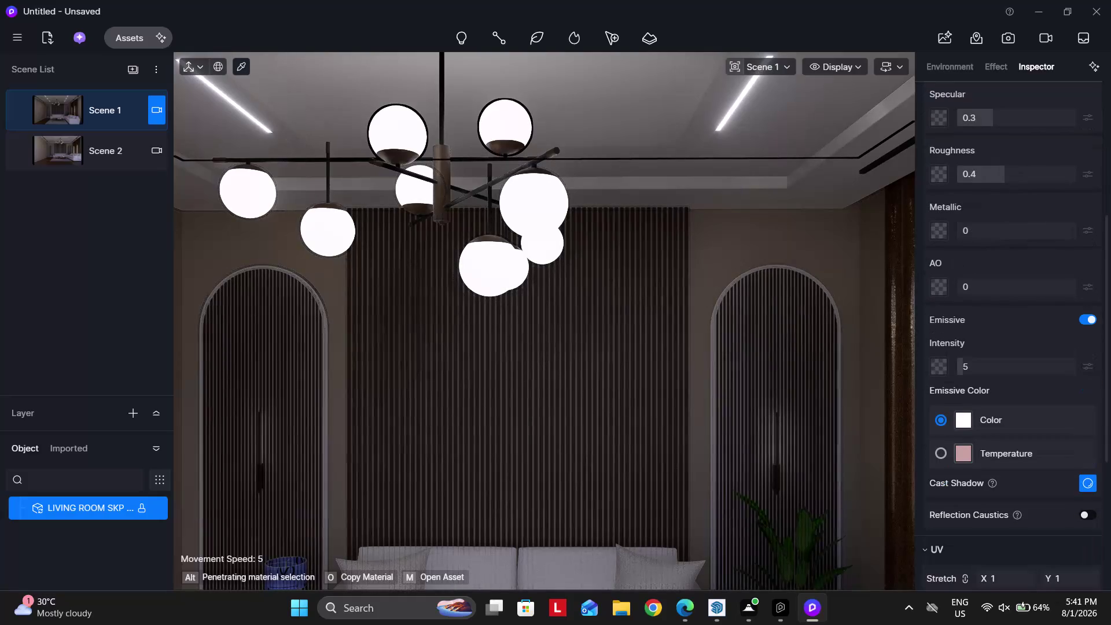
Set the emissive glow intensity to 6 and clear the material selection.
click(975, 365)
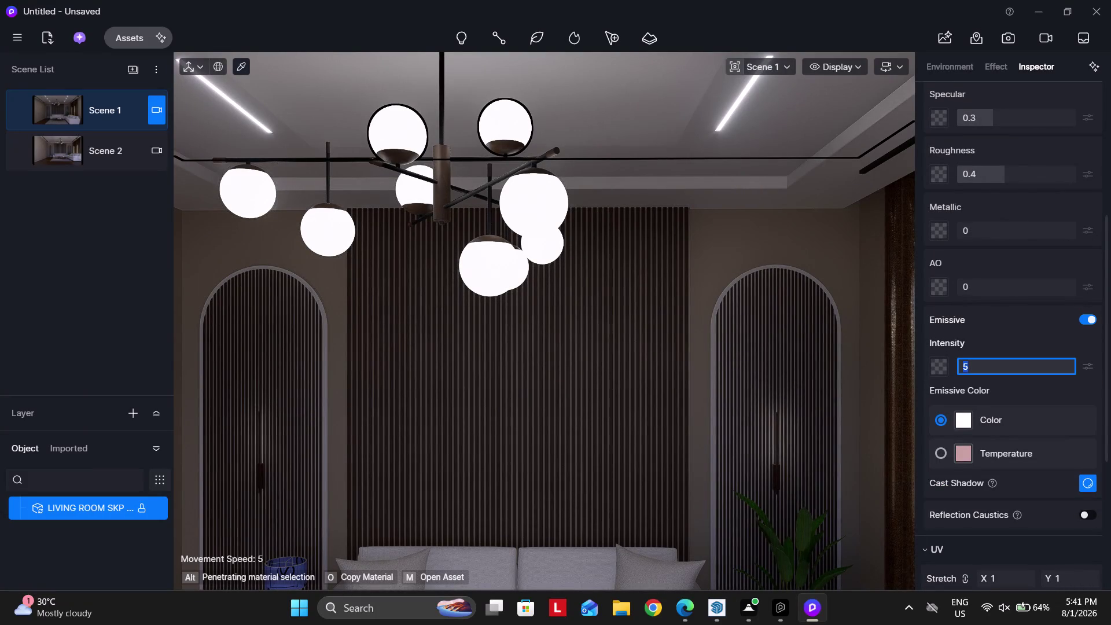
key(6)
key(Return)
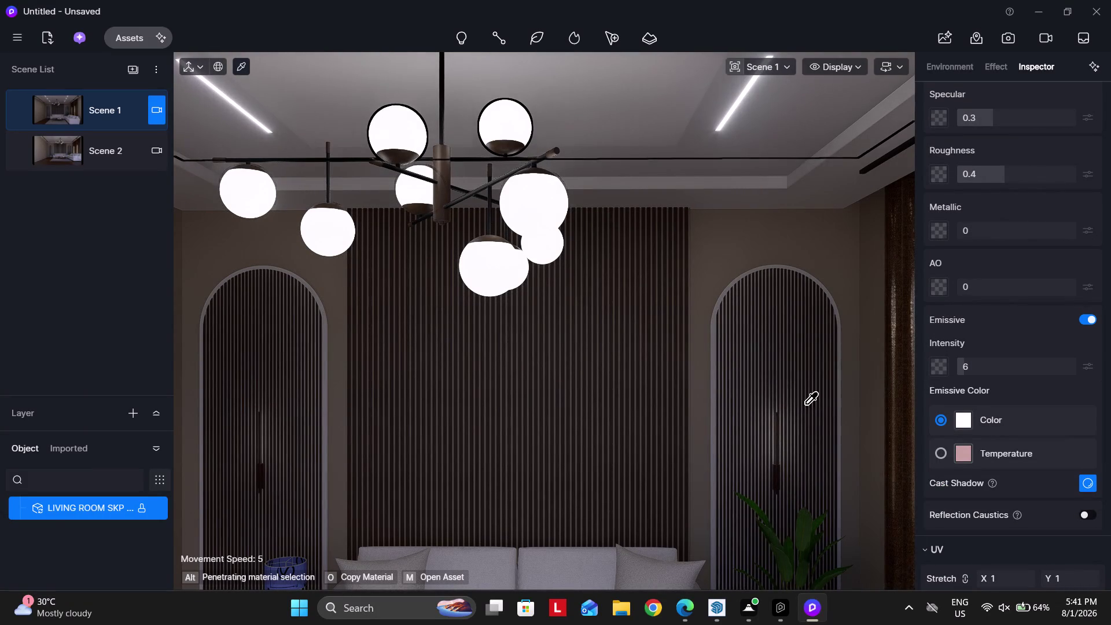
key(Escape)
scroll(down, 3)
key(Escape)
key(Escape)
key(Escape)
key(Escape)
click(96, 109)
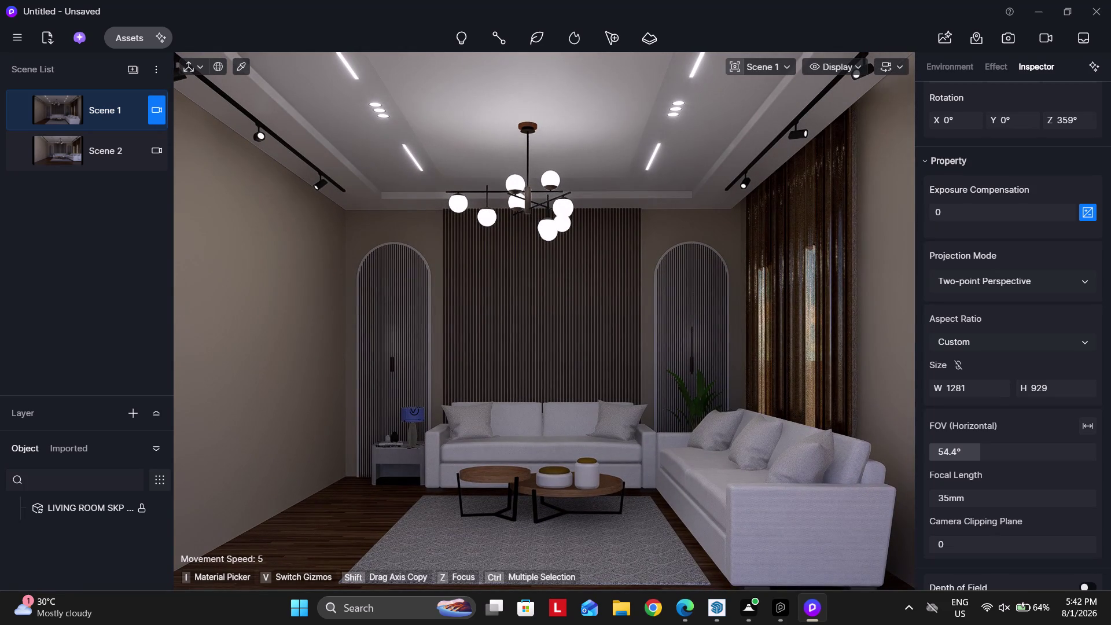
Fly the camera along the slat panel and turn toward the plain wall.
scroll(up, 3)
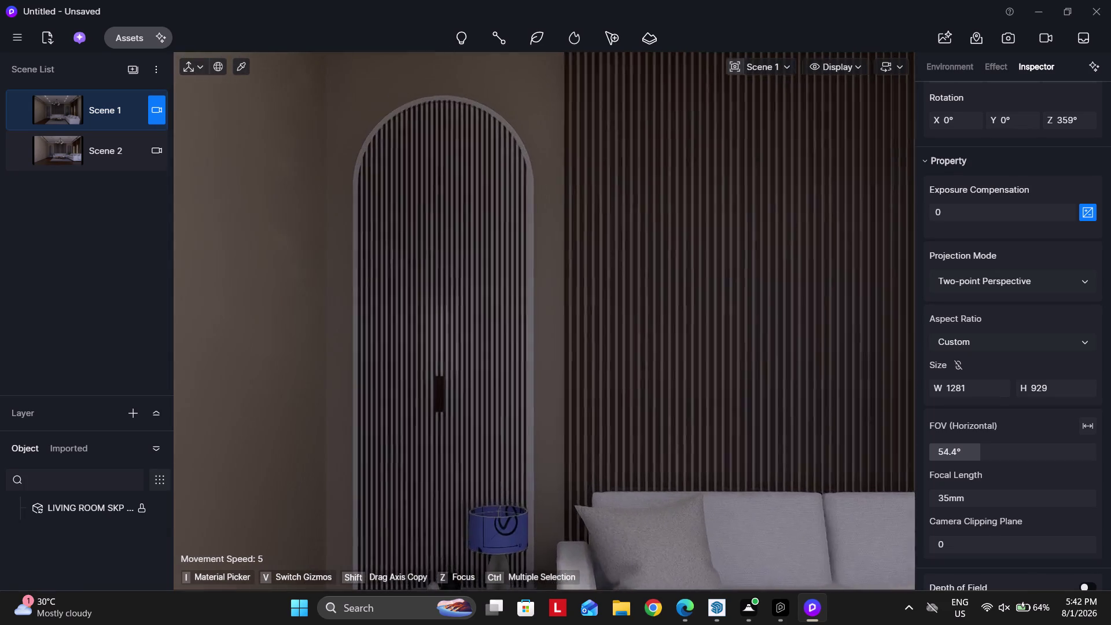
scroll(up, 3)
right_drag(538, 370, 516, 365)
scroll(up, 3)
key(e)
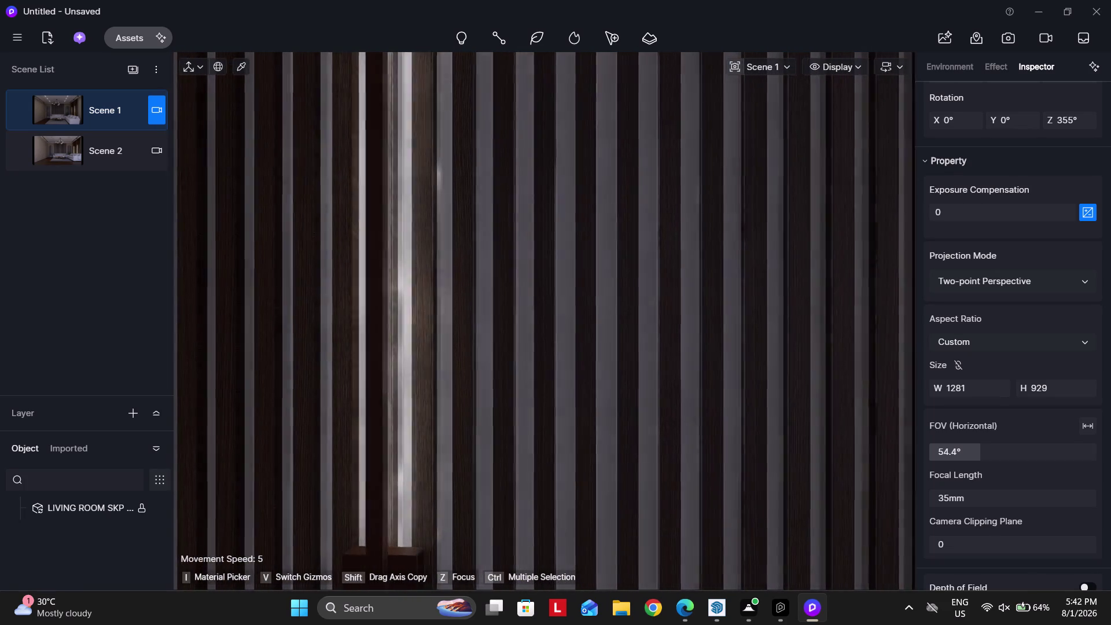
right_click(531, 367)
key(q)
scroll(down, 3)
right_click(530, 371)
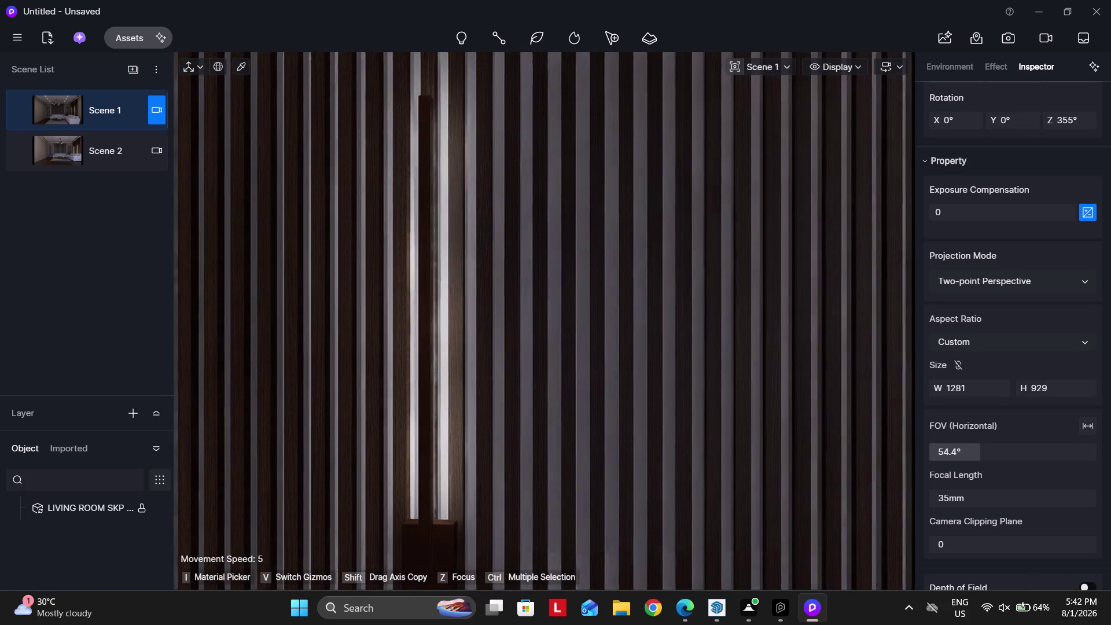
key(w)
key(w)
key(d)
right_drag(534, 365, 292, 409)
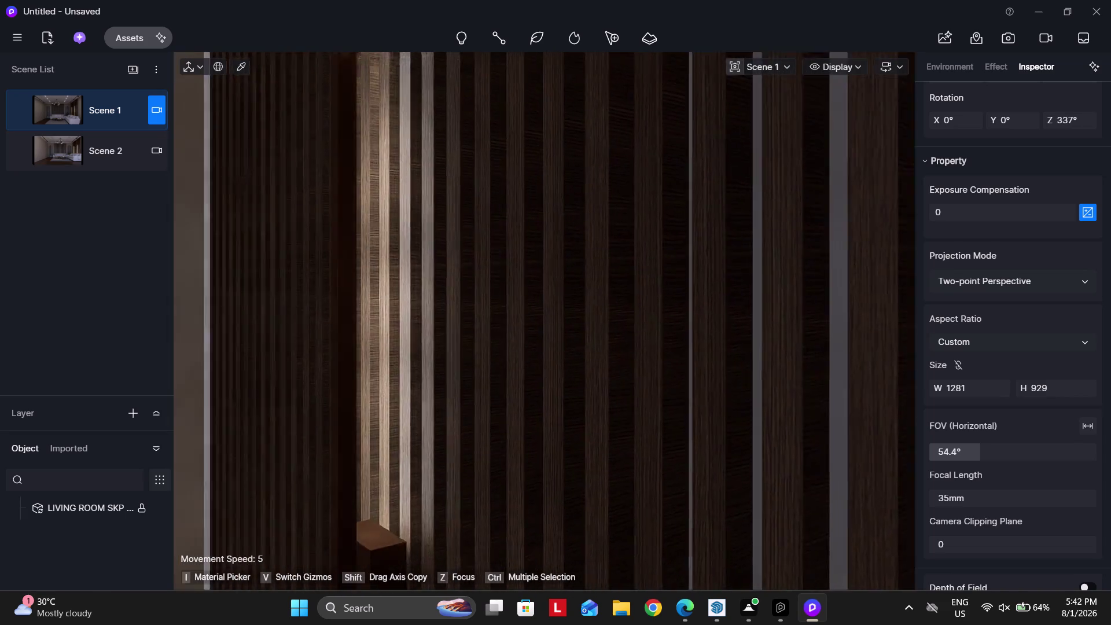
right_drag(292, 410, 293, 410)
right_drag(428, 374, 570, 350)
Back into the room facing the sofa wall and restore the Scene 1 camera.
key(a)
key(s)
key(s)
key(s)
scroll(down, 3)
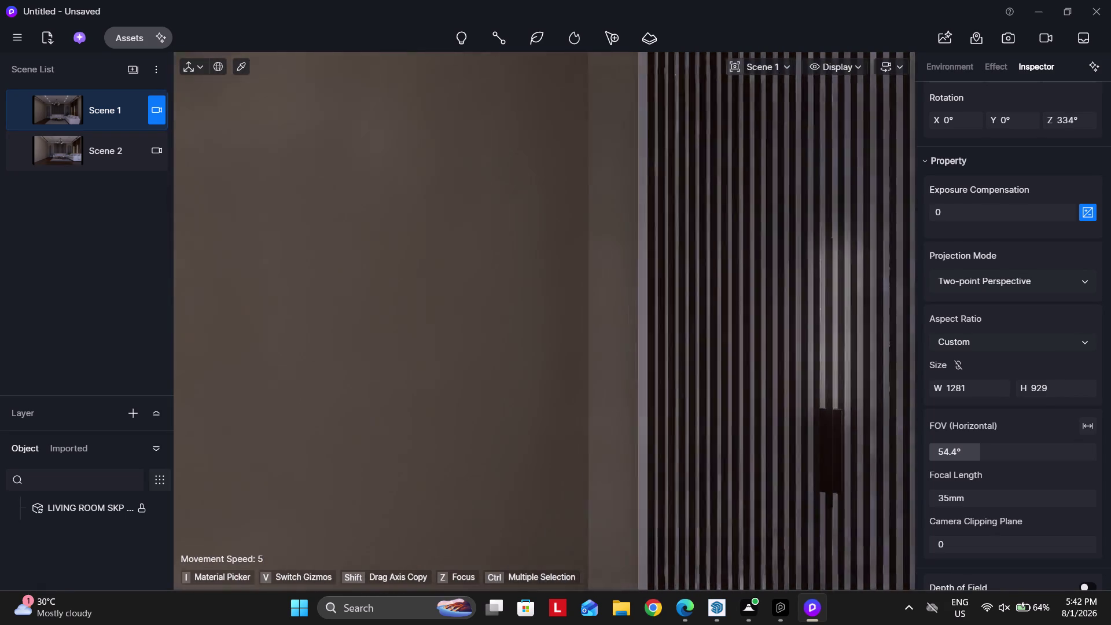
right_drag(592, 365, 691, 372)
scroll(down, 3)
key(s)
key(s)
key(s)
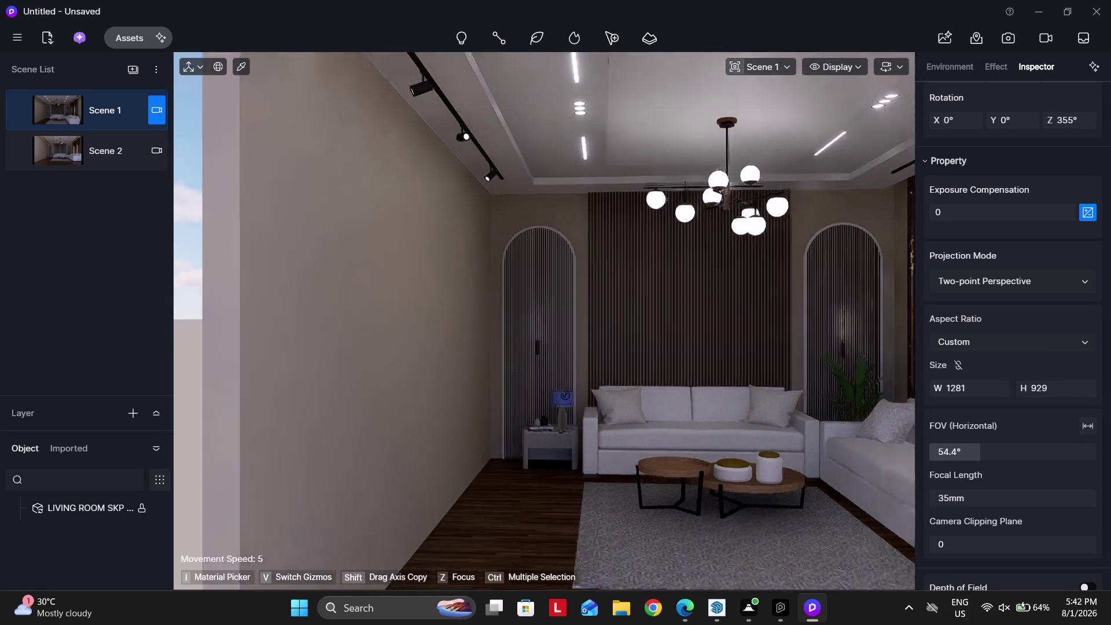
right_drag(616, 370, 635, 371)
click(95, 107)
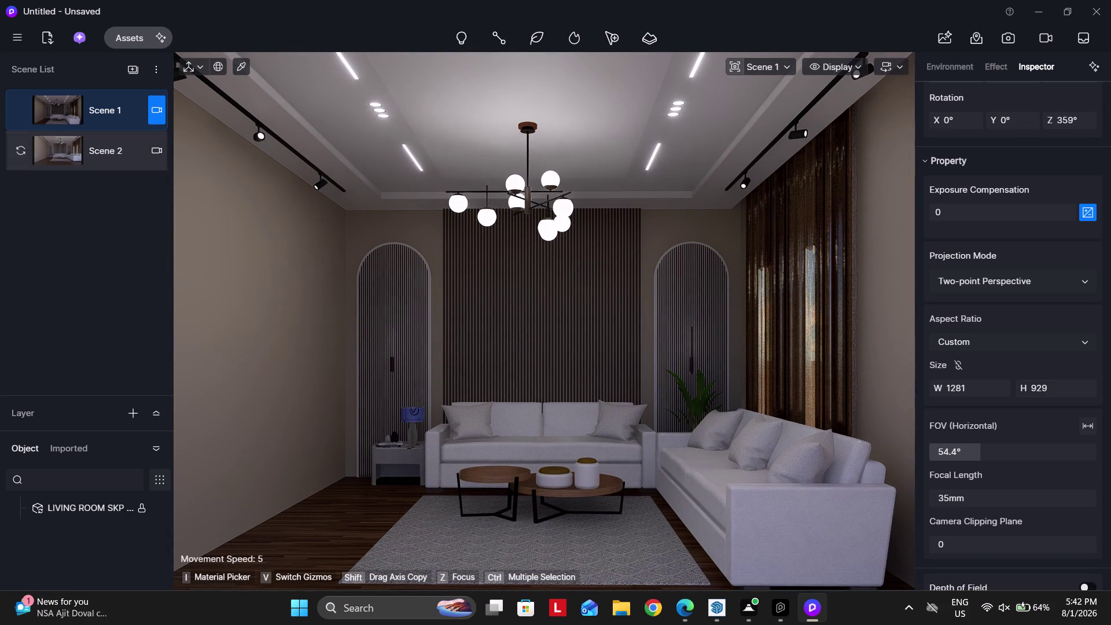
click(240, 63)
Set the wall material's specular to 0.21 and roughness to 0.58.
click(256, 299)
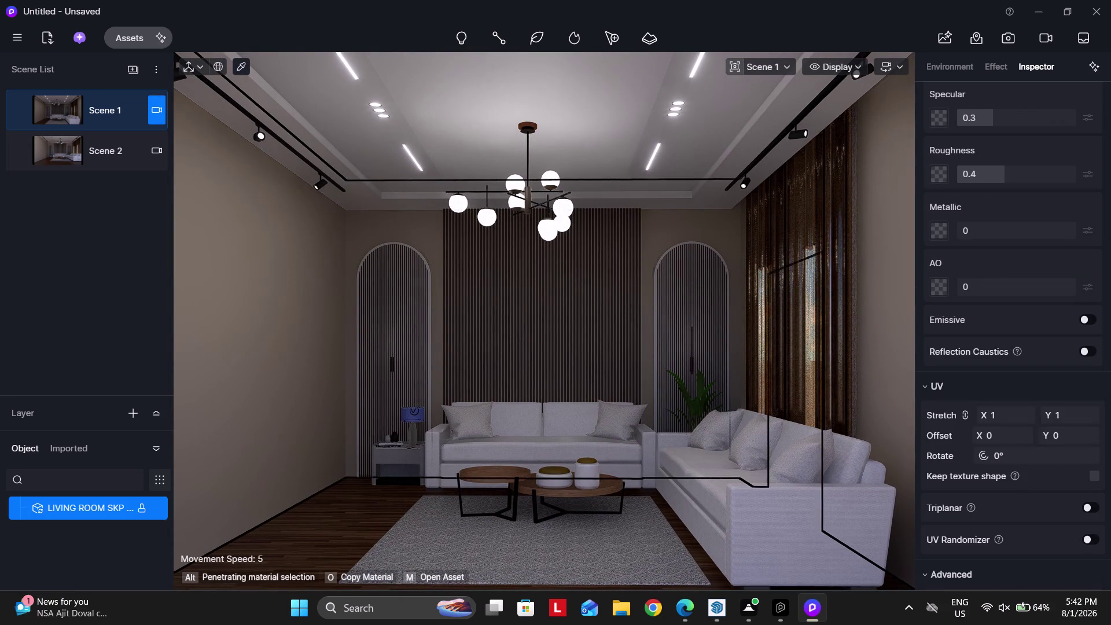
scroll(up, 3)
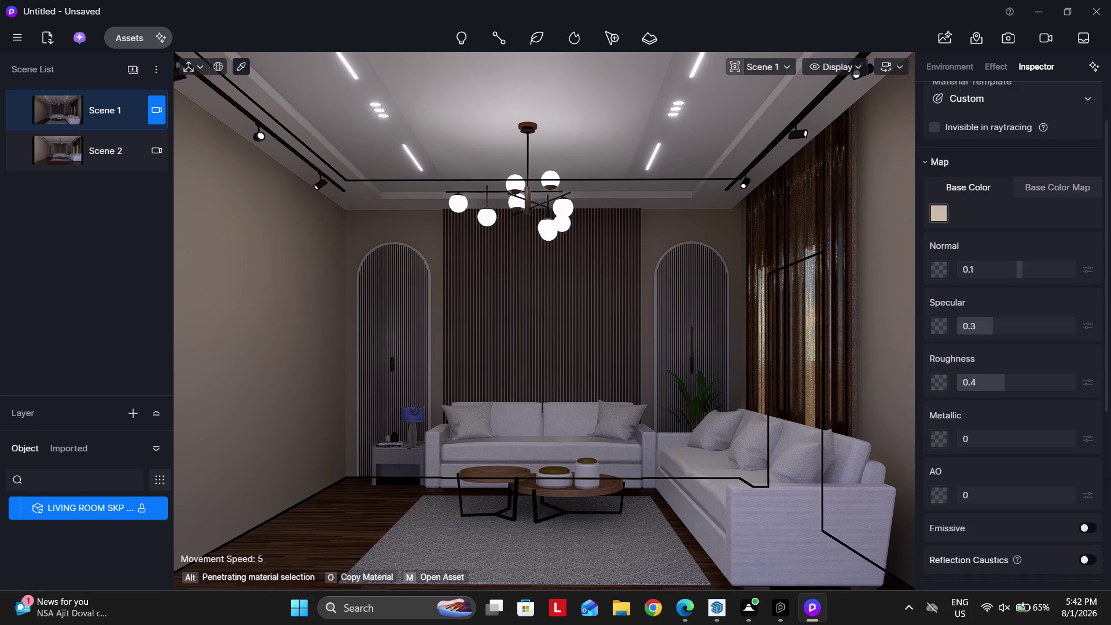
drag(992, 322, 982, 323)
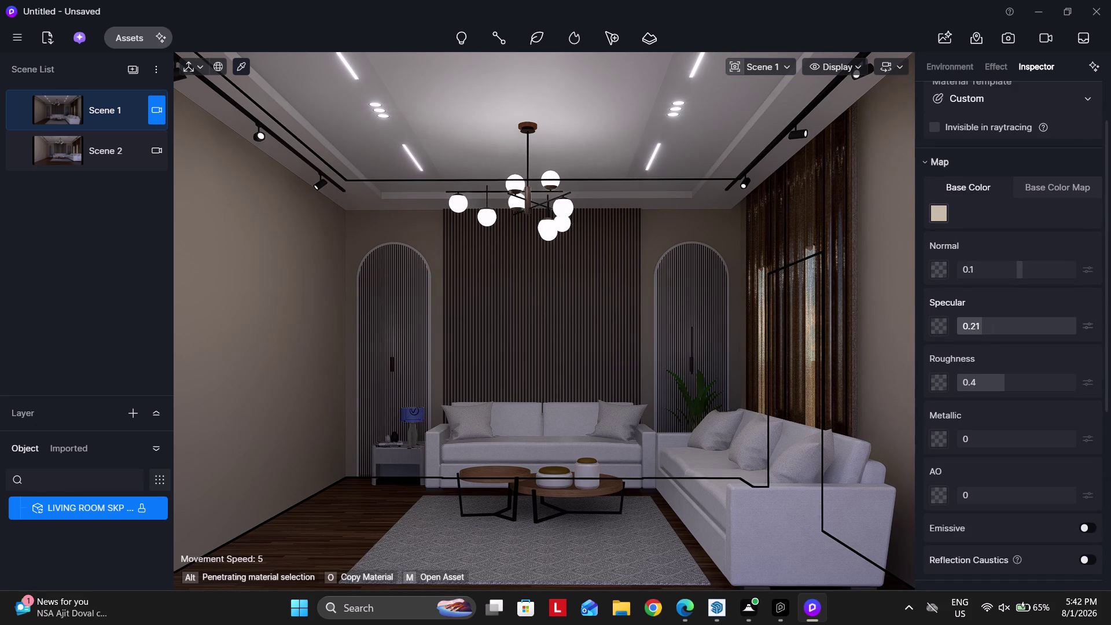
drag(999, 382, 1021, 389)
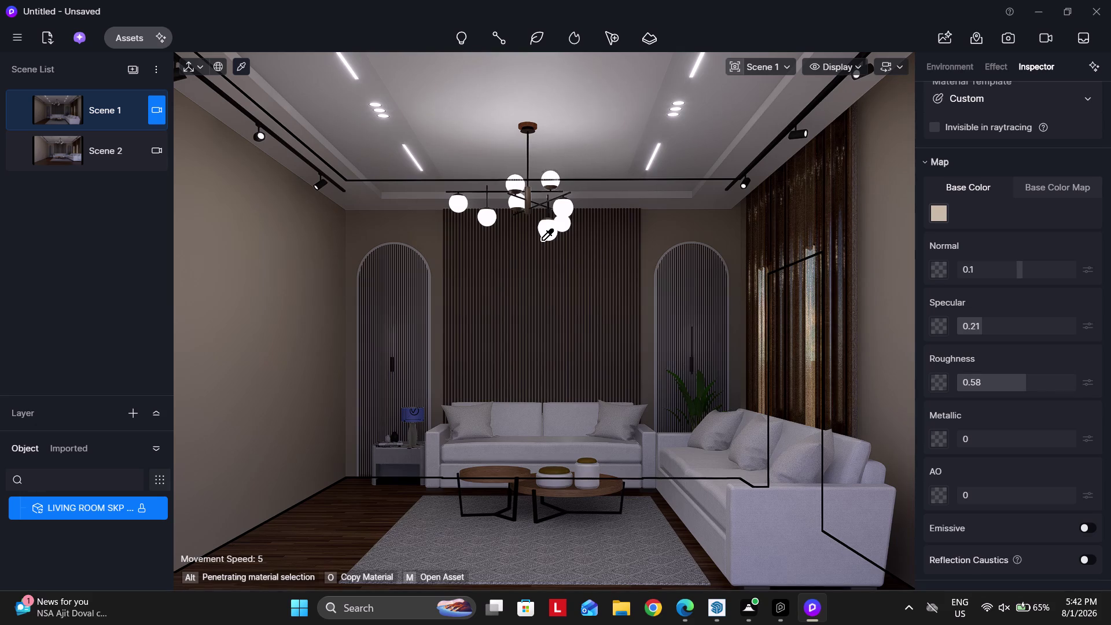
scroll(up, 3)
scroll(up, 3)
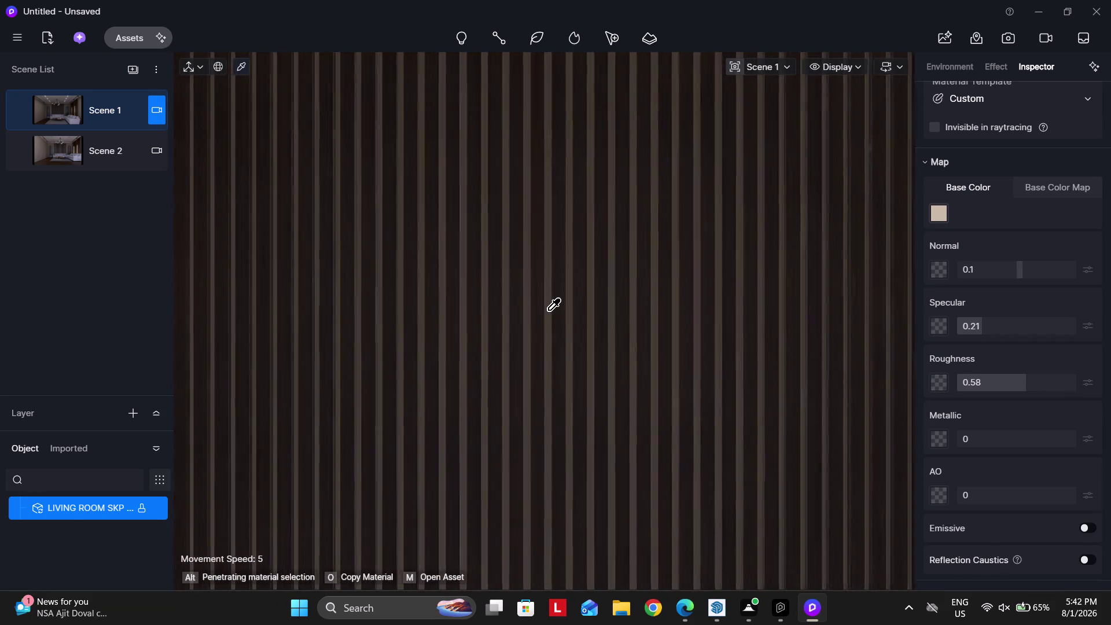
scroll(up, 3)
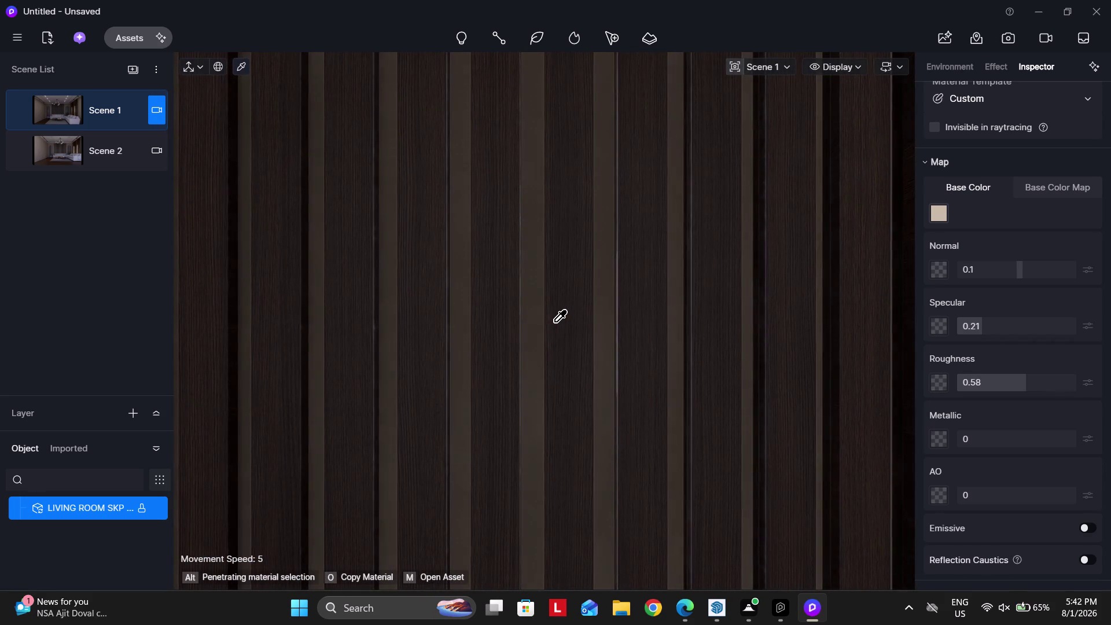
scroll(down, 3)
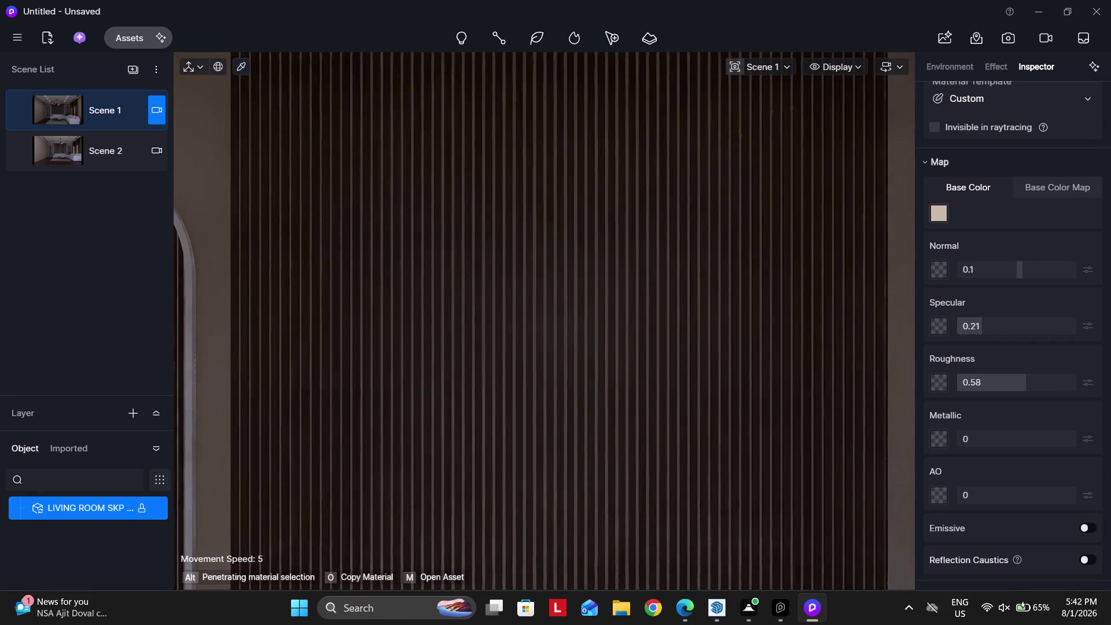
Pick the wood slat panel material from the scene and lower its specular to 0.21.
click(242, 68)
scroll(up, 3)
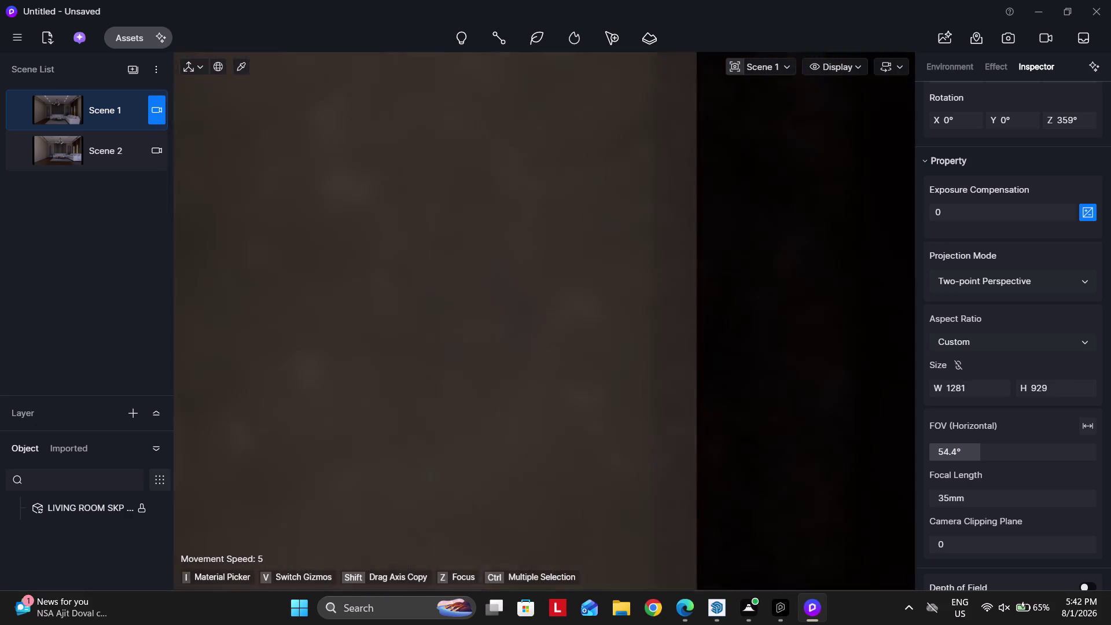
scroll(down, 3)
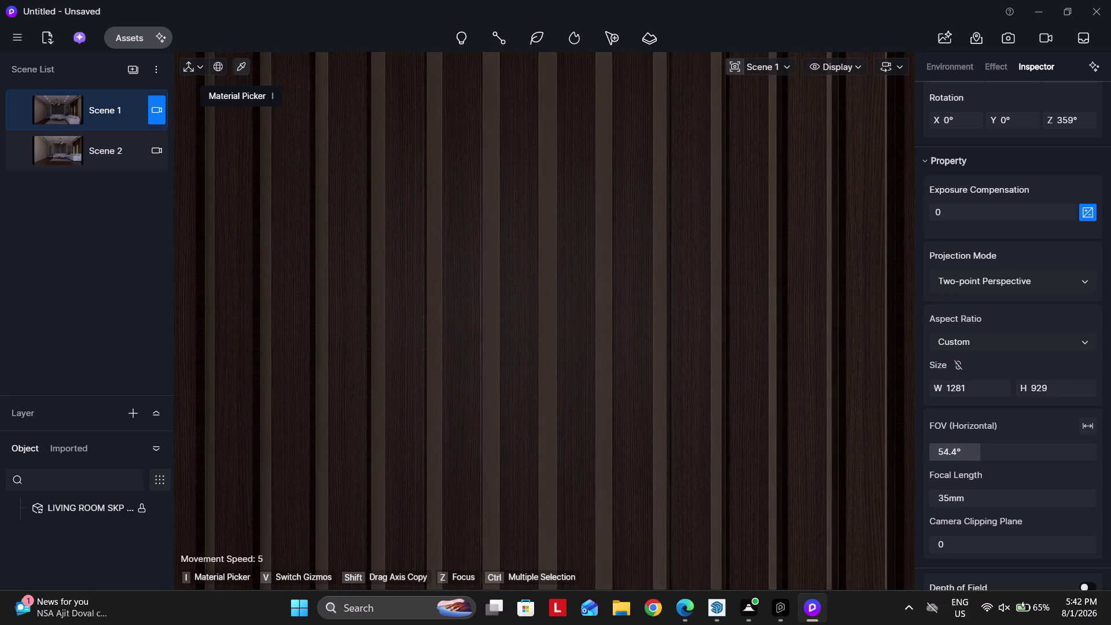
click(243, 60)
click(457, 293)
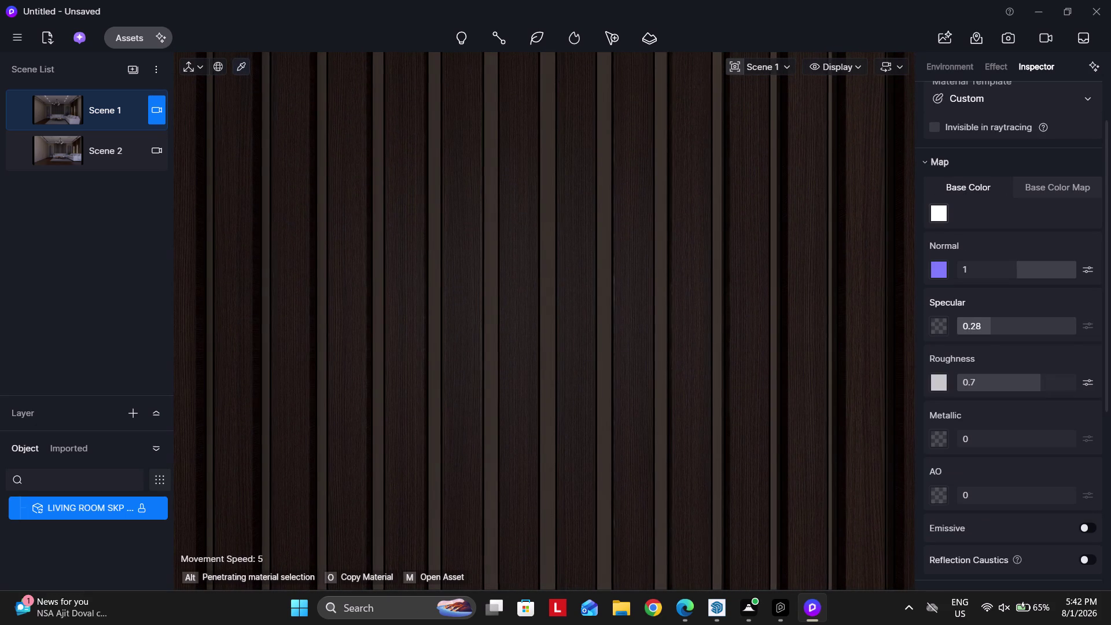
drag(988, 331, 980, 331)
scroll(down, 3)
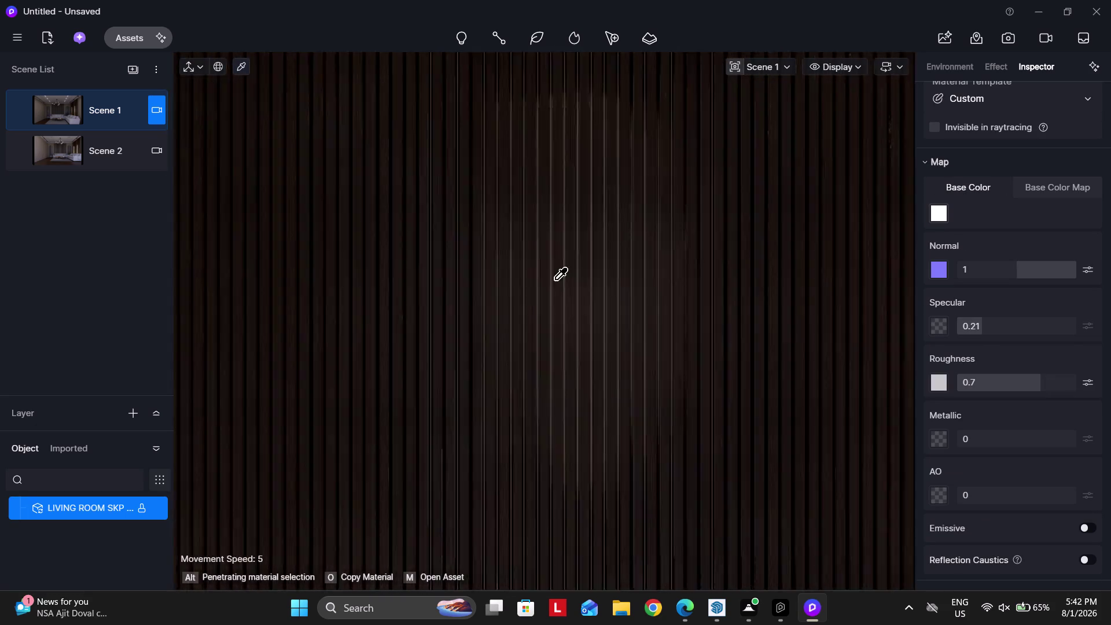
scroll(down, 3)
Move the camera back from the slats into the room and open the light types list.
key(Escape)
key(Escape)
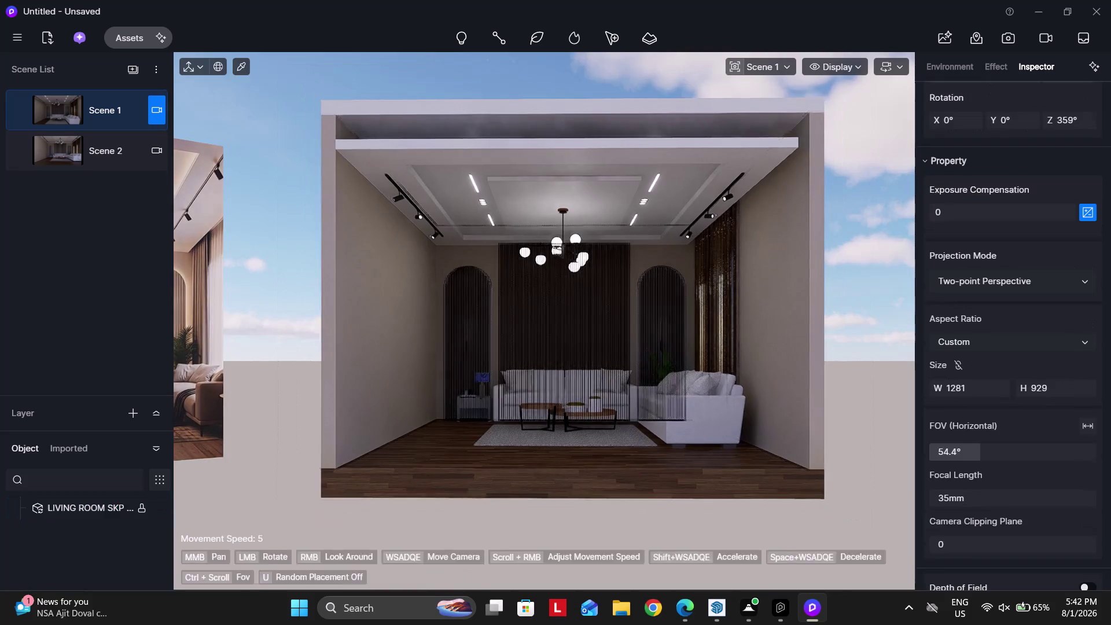
scroll(up, 3)
key(Escape)
text(aq)
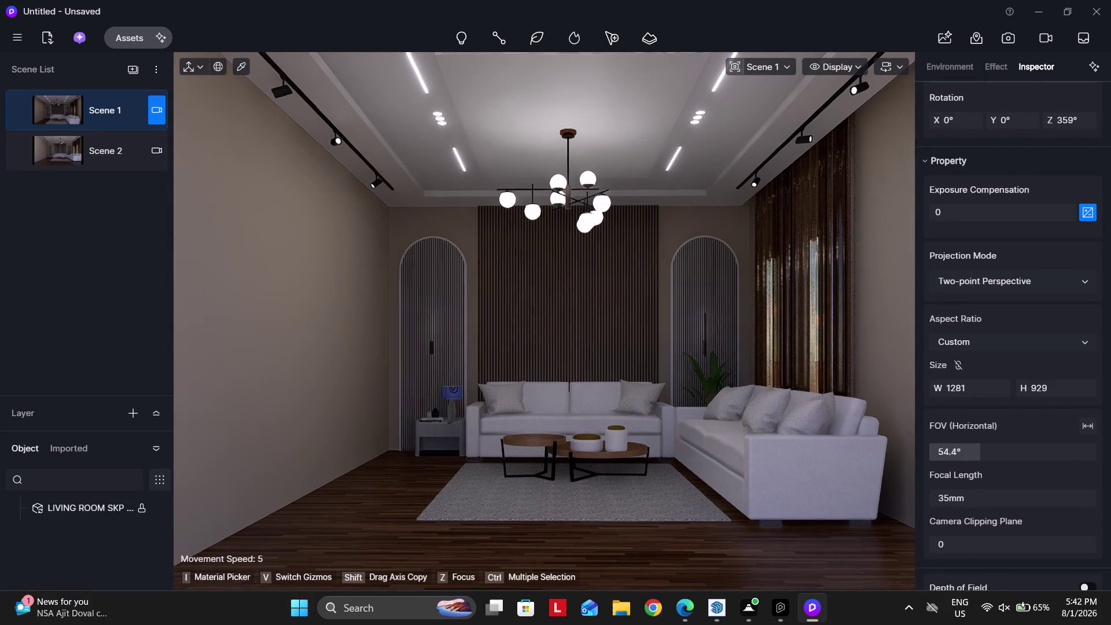
click(462, 39)
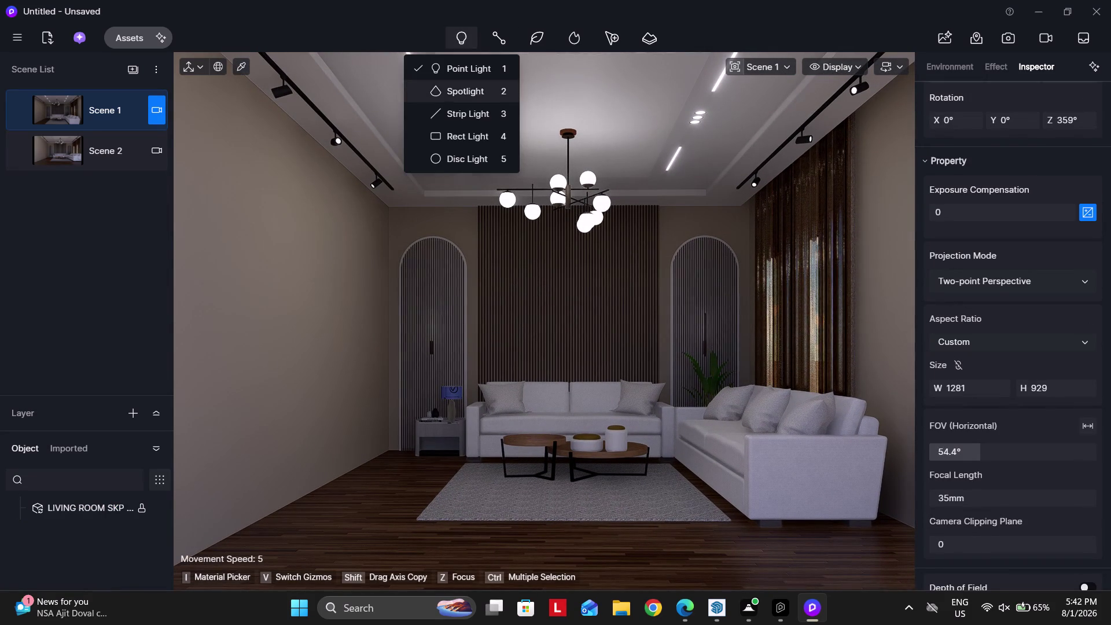
Choose the strip light and fly the camera up to the ceiling cove above the slat wall.
click(470, 114)
click(462, 32)
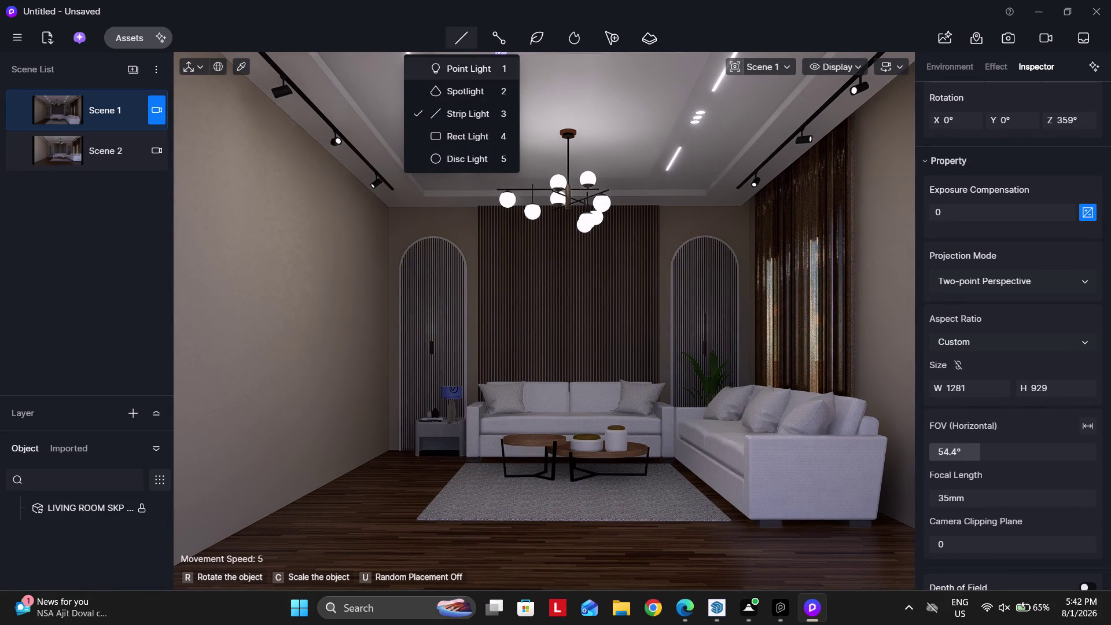
click(464, 114)
right_drag(543, 215, 495, 203)
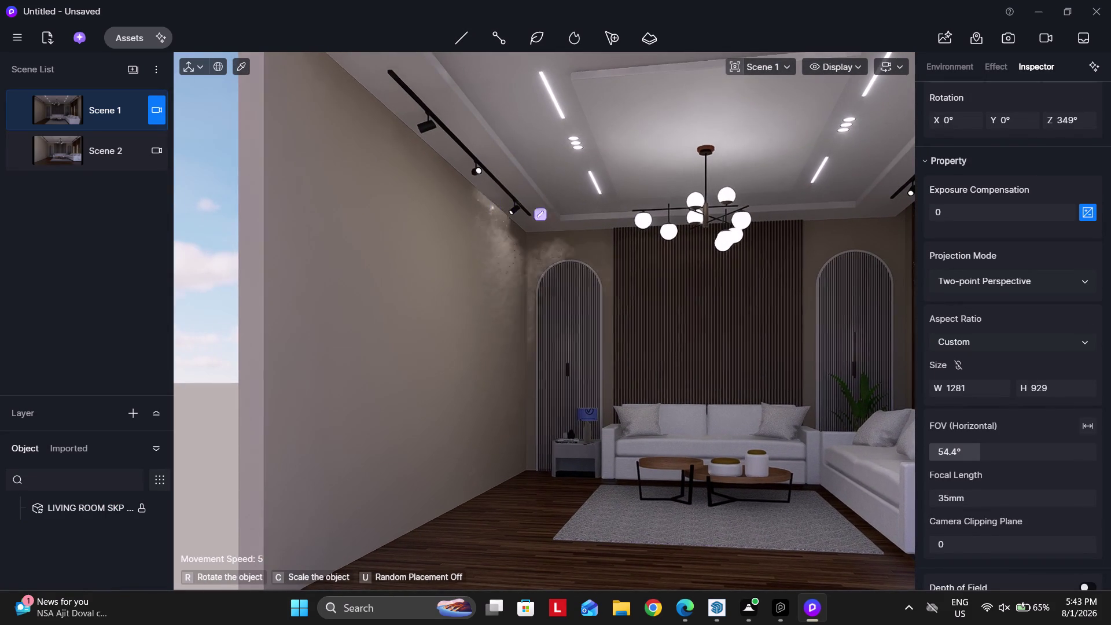
key(w)
key(s)
scroll(up, 3)
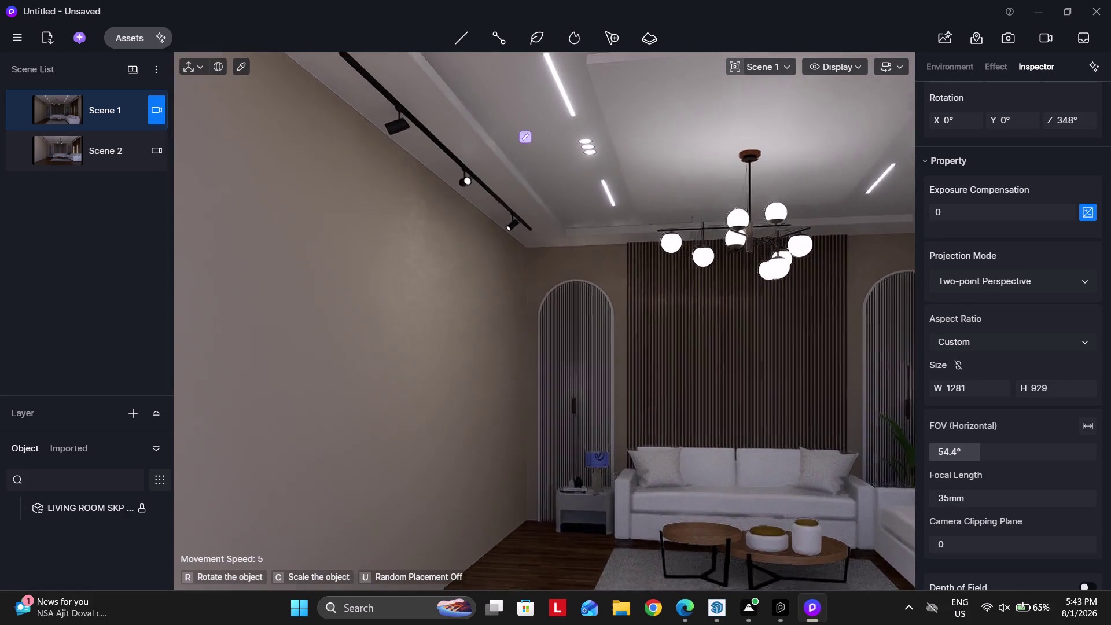
scroll(up, 3)
key(d)
key(d)
key(w)
key(w)
key(w)
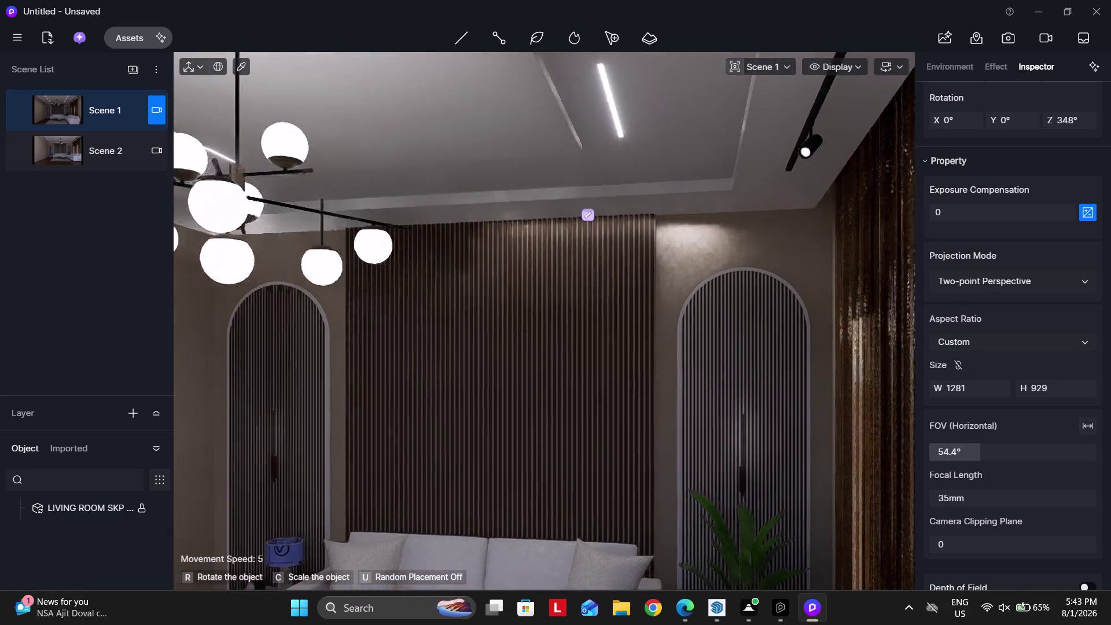
right_drag(449, 176, 435, 166)
key(w)
key(a)
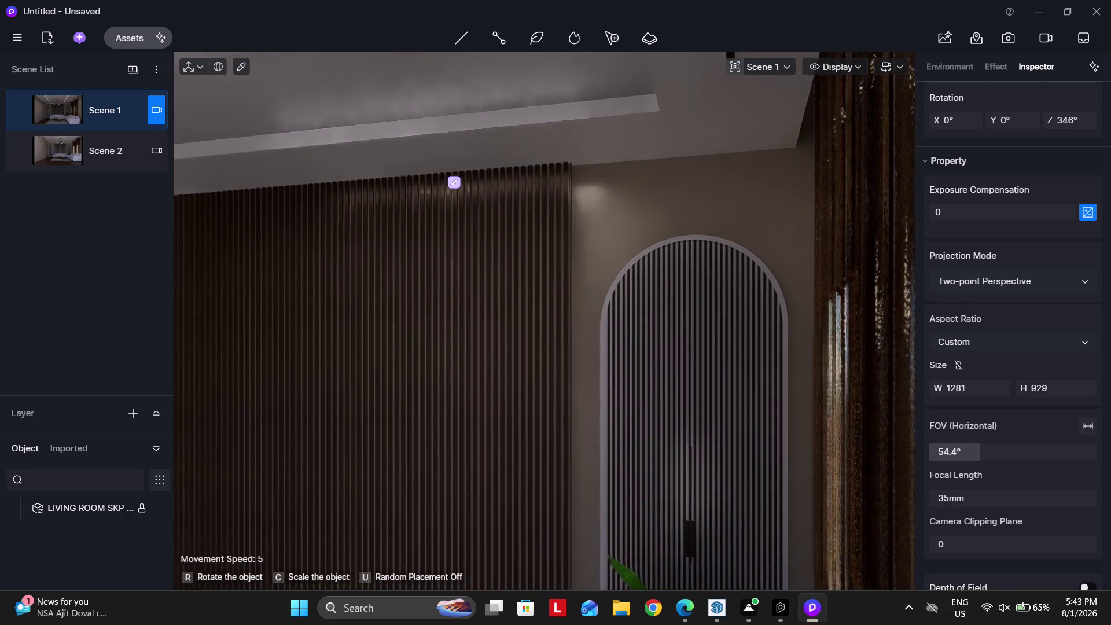
right_drag(433, 166, 410, 157)
scroll(up, 3)
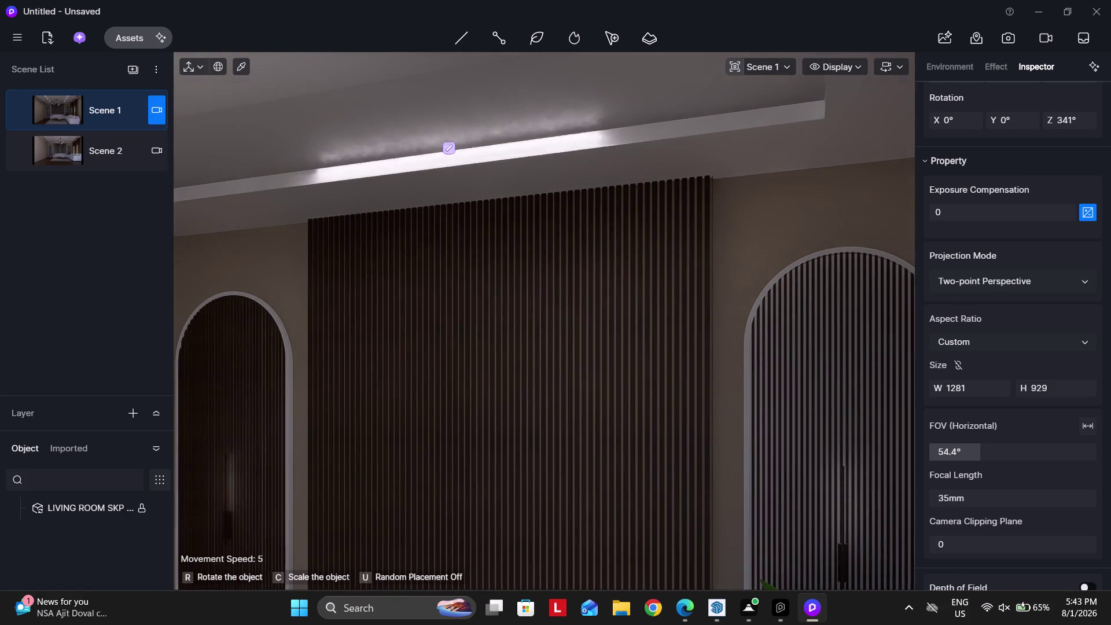
Place and select the strip light in the cove, then back the camera away.
click(449, 153)
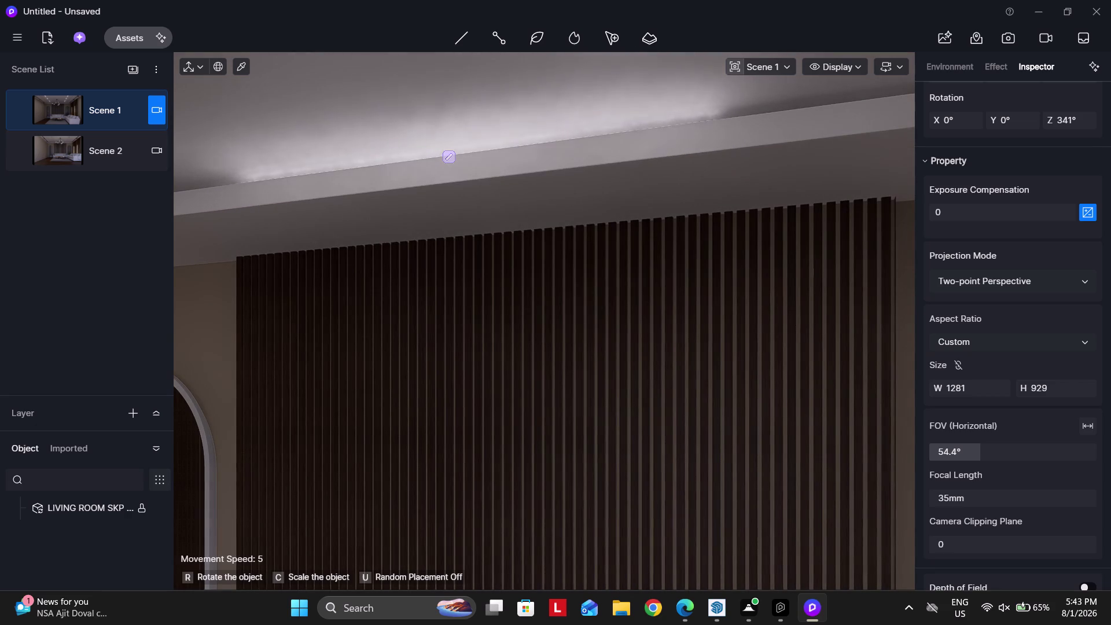
key(Escape)
key(Escape)
click(452, 161)
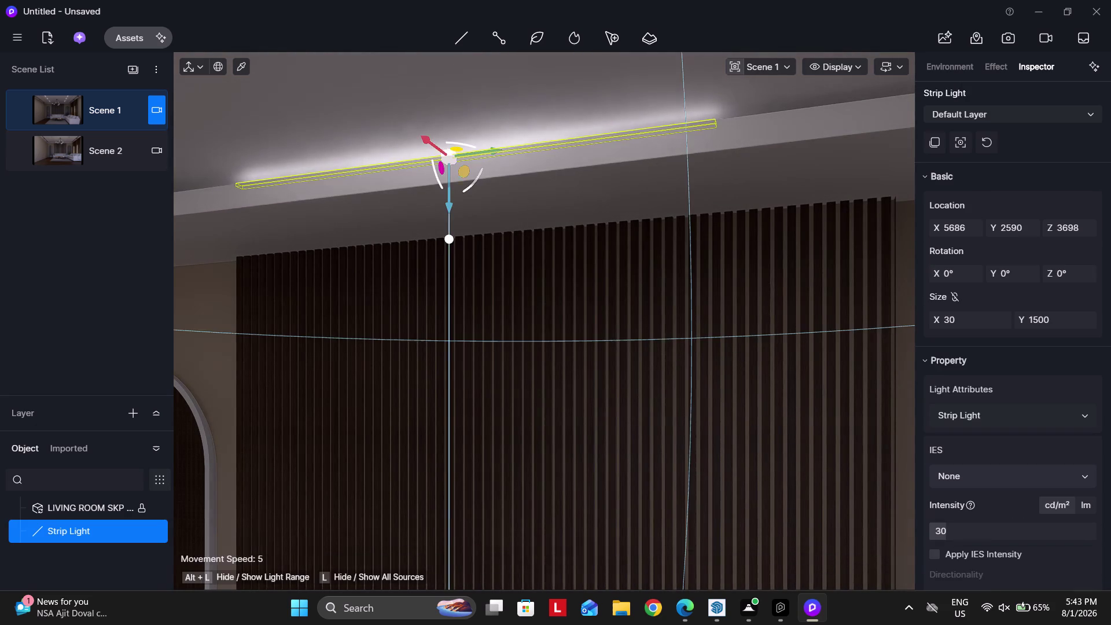
scroll(down, 3)
key(a)
key(a)
key(a)
right_drag(547, 257, 642, 236)
key(e)
key(e)
key(e)
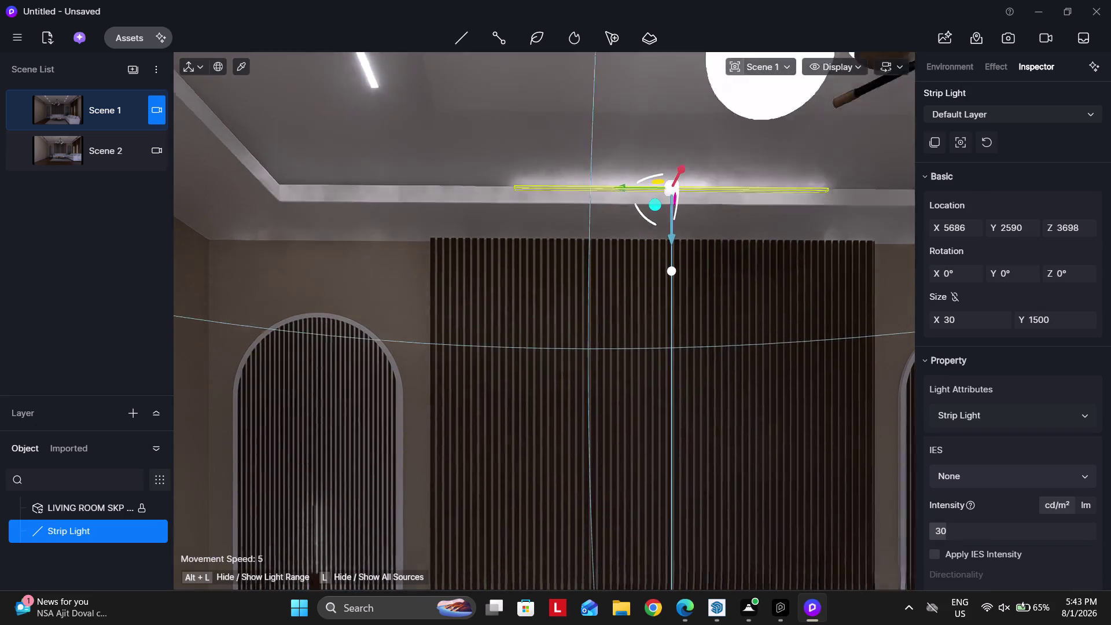
right_drag(605, 273, 606, 258)
Frame the cove and chandelier in view and deselect the strip light.
key(d)
key(d)
key(d)
key(d)
right_drag(654, 231, 651, 209)
scroll(down, 3)
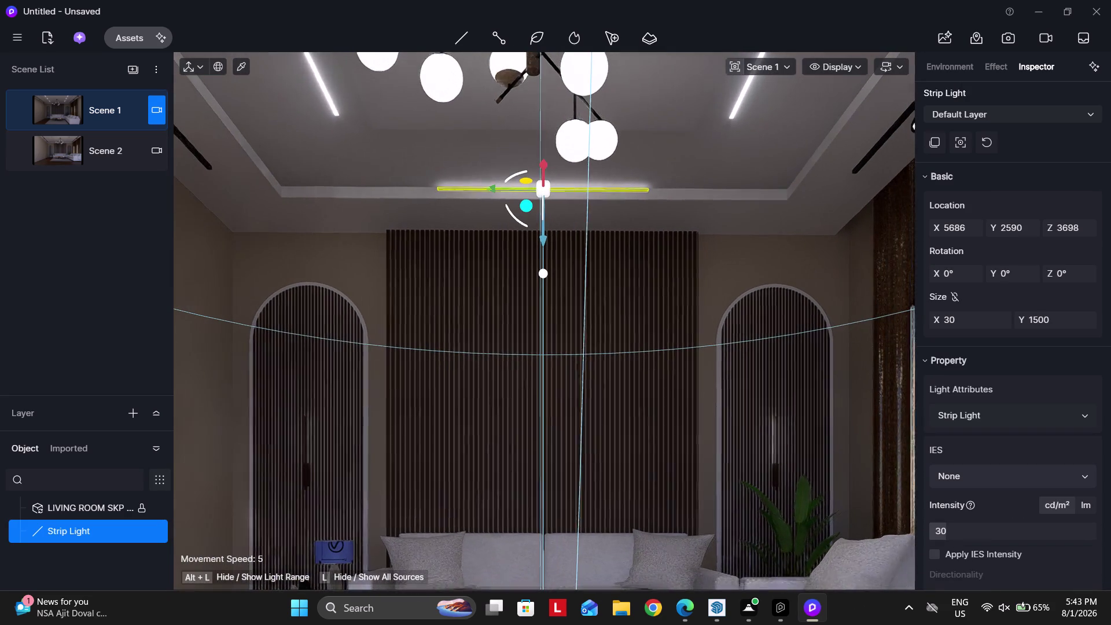
click(702, 270)
key(Escape)
key(Escape)
key(Escape)
key(Escape)
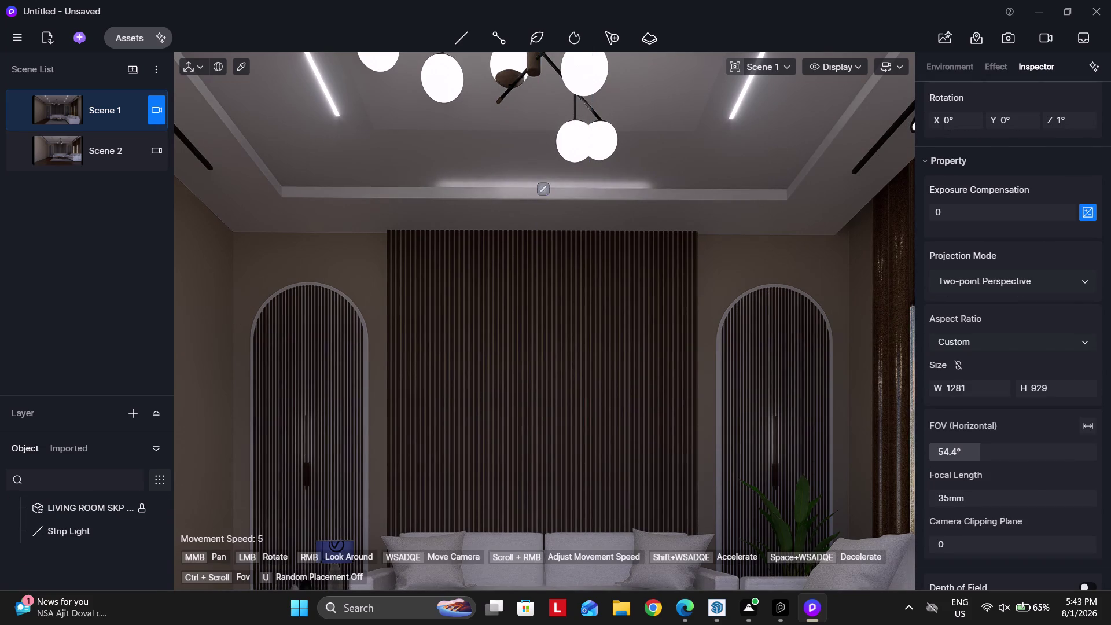
Set the strip light's intensity to 60 and colour temperature to 3545.
click(545, 190)
scroll(down, 3)
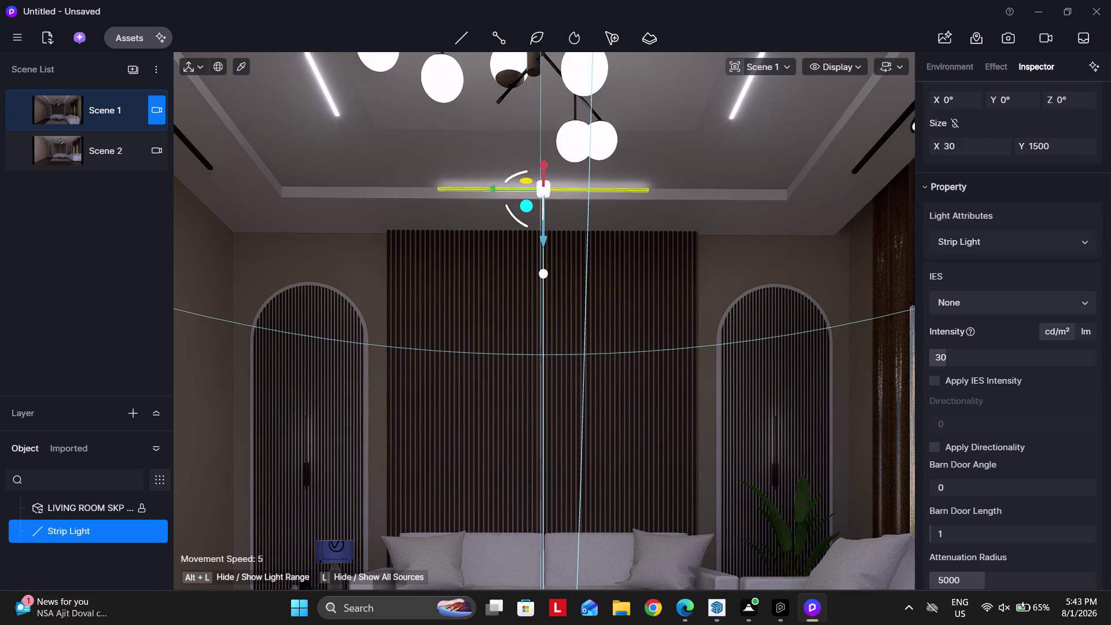
click(955, 354)
text(60)
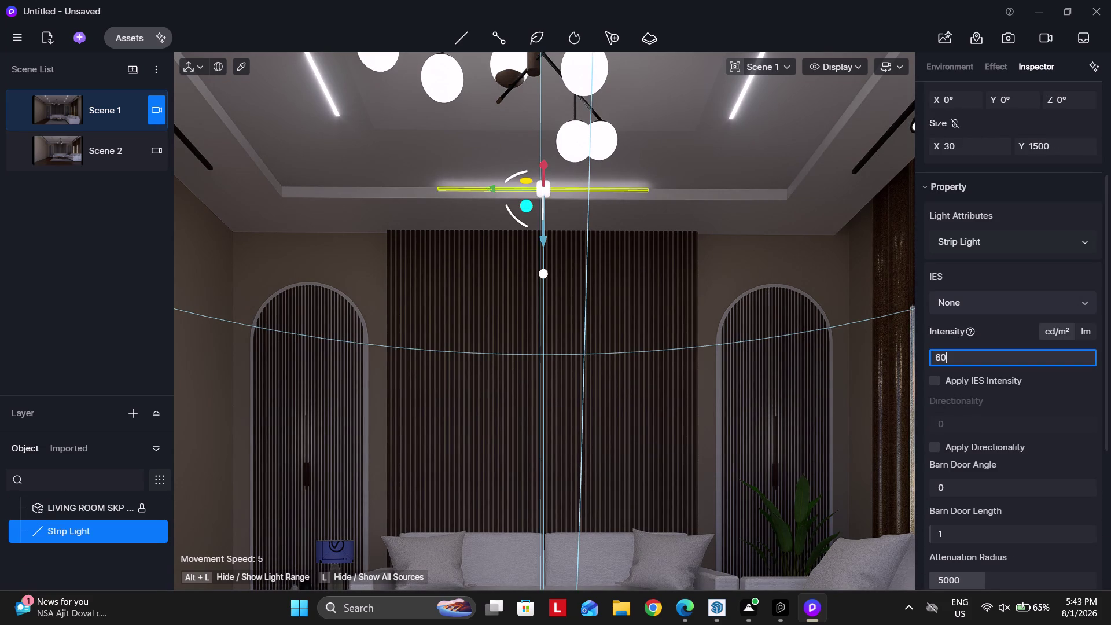
key(Return)
scroll(down, 3)
click(1092, 505)
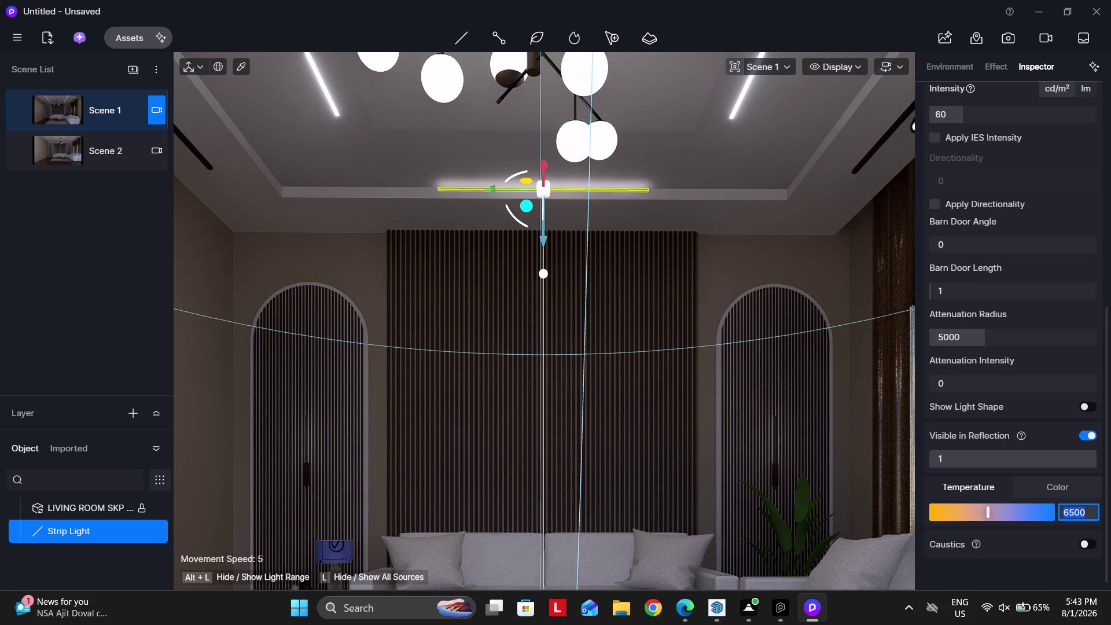
text(3545)
key(Return)
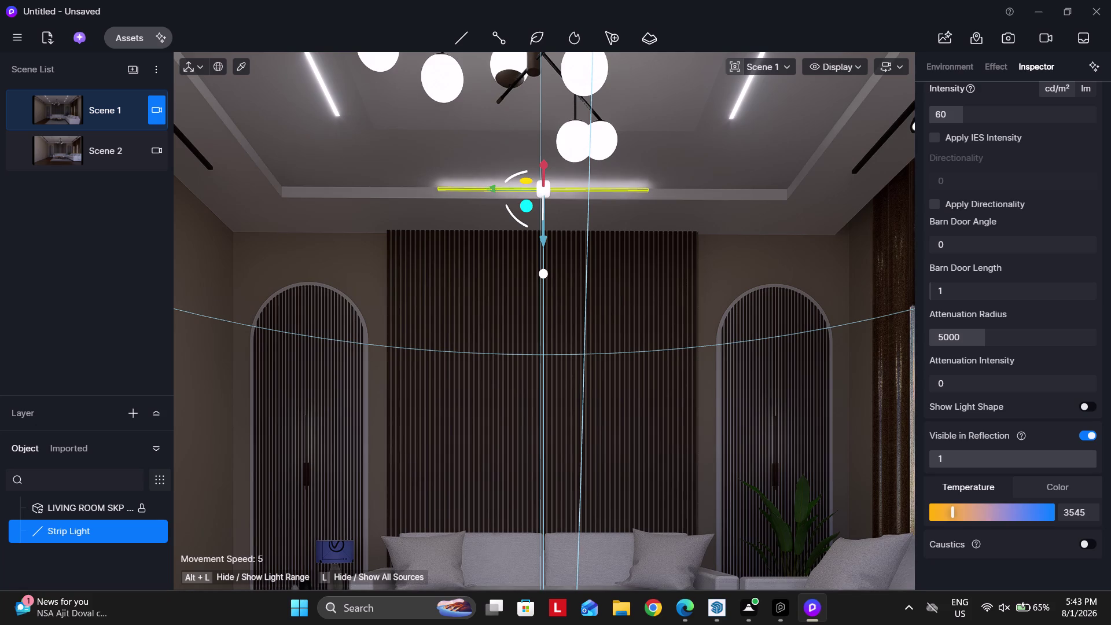
Deselect the light and pull the camera back to preview the warm cove glow.
click(733, 259)
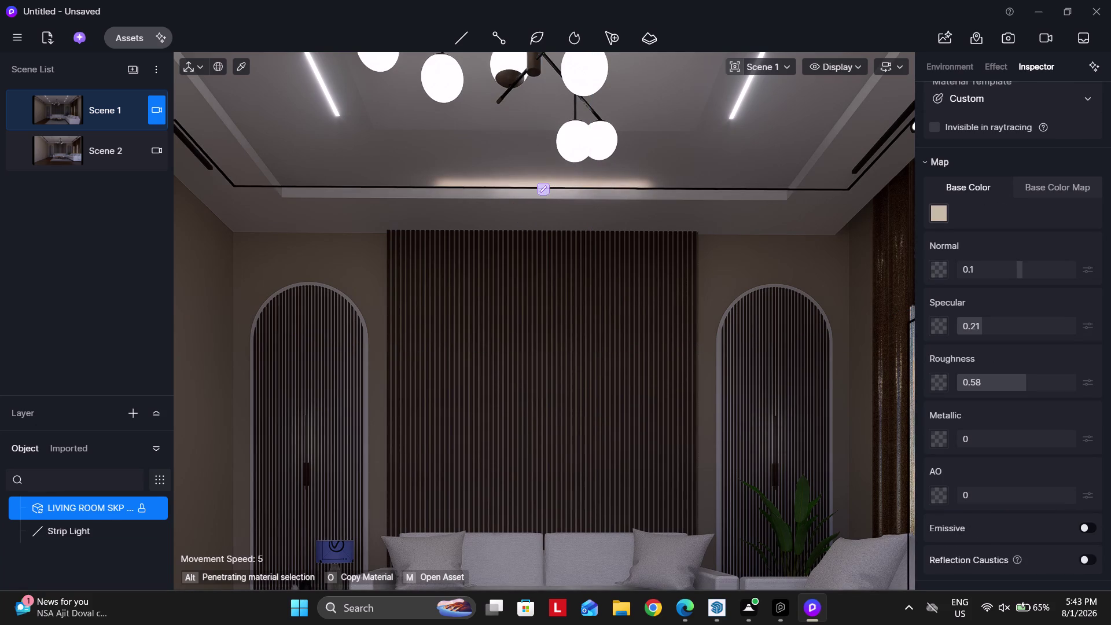
click(544, 191)
scroll(up, 3)
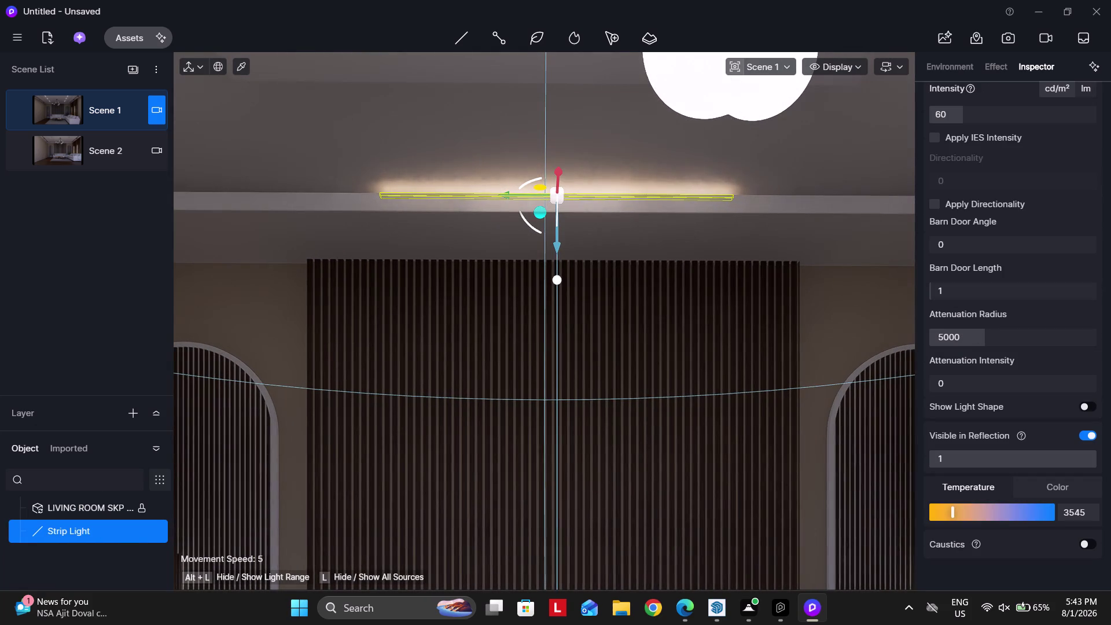
key(Escape)
scroll(down, 3)
key(Escape)
key(Escape)
click(579, 225)
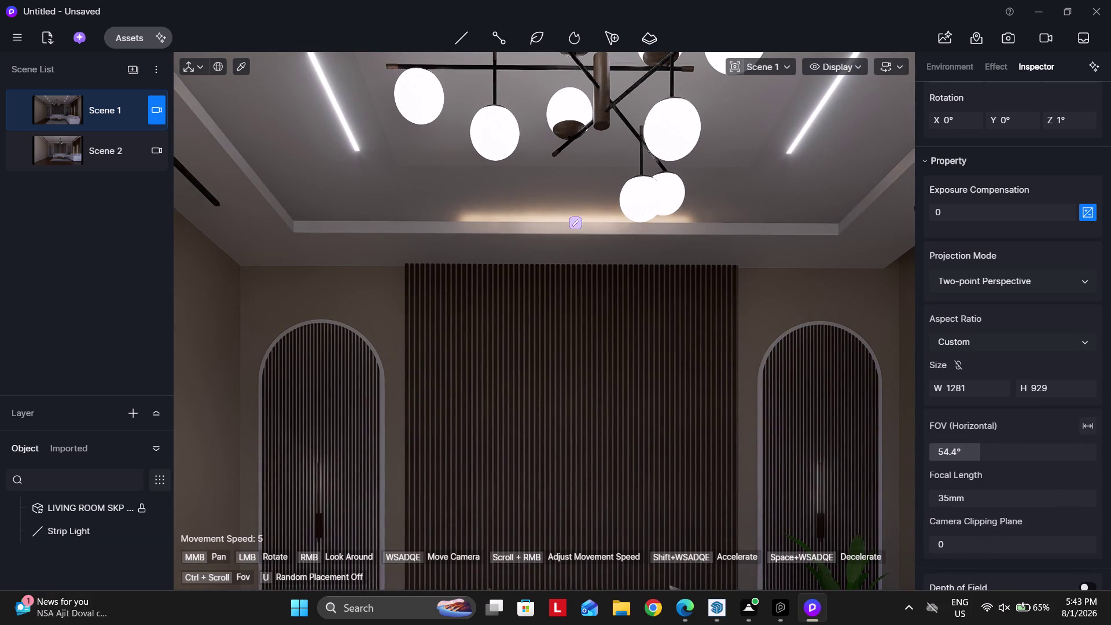
scroll(up, 3)
scroll(up, 3)
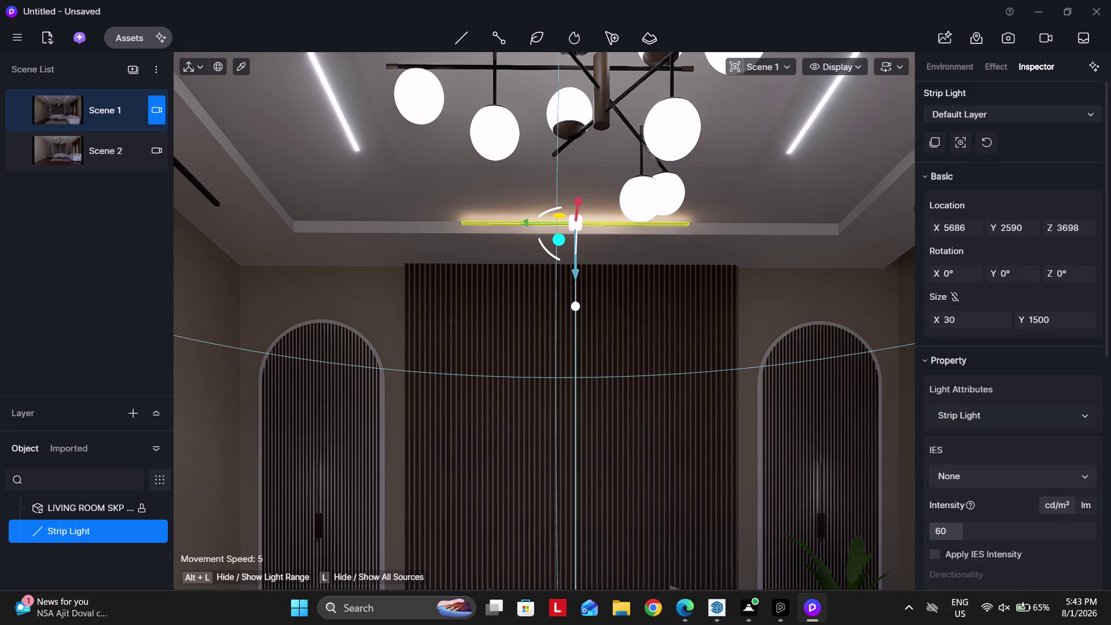
Increase the strip light's Size Y to 3624 in the Inspector.
click(1042, 323)
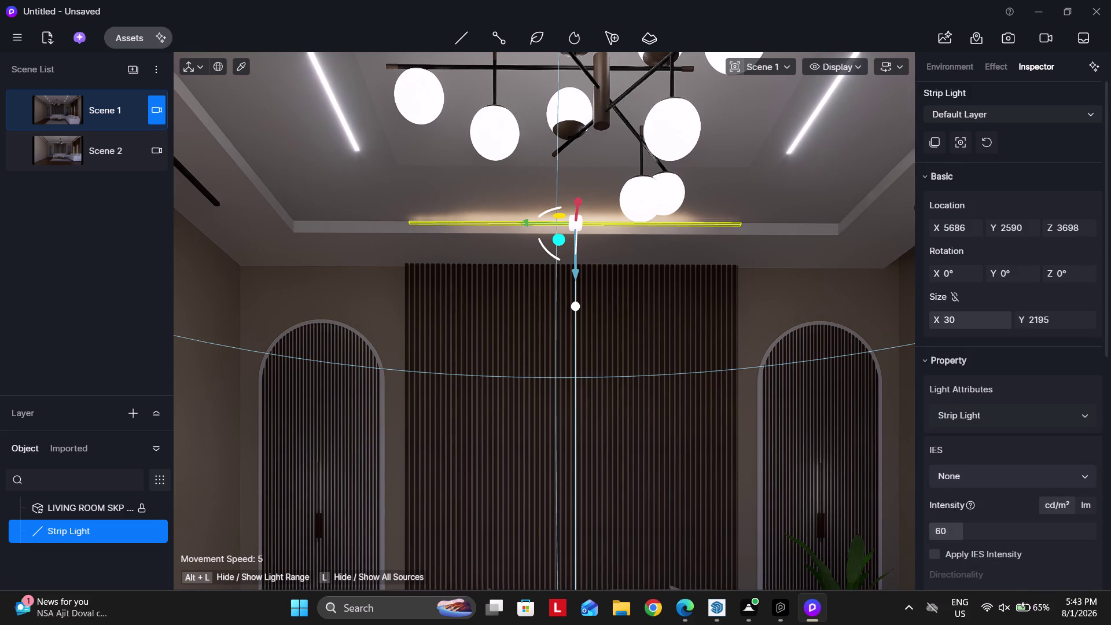
click(1041, 322)
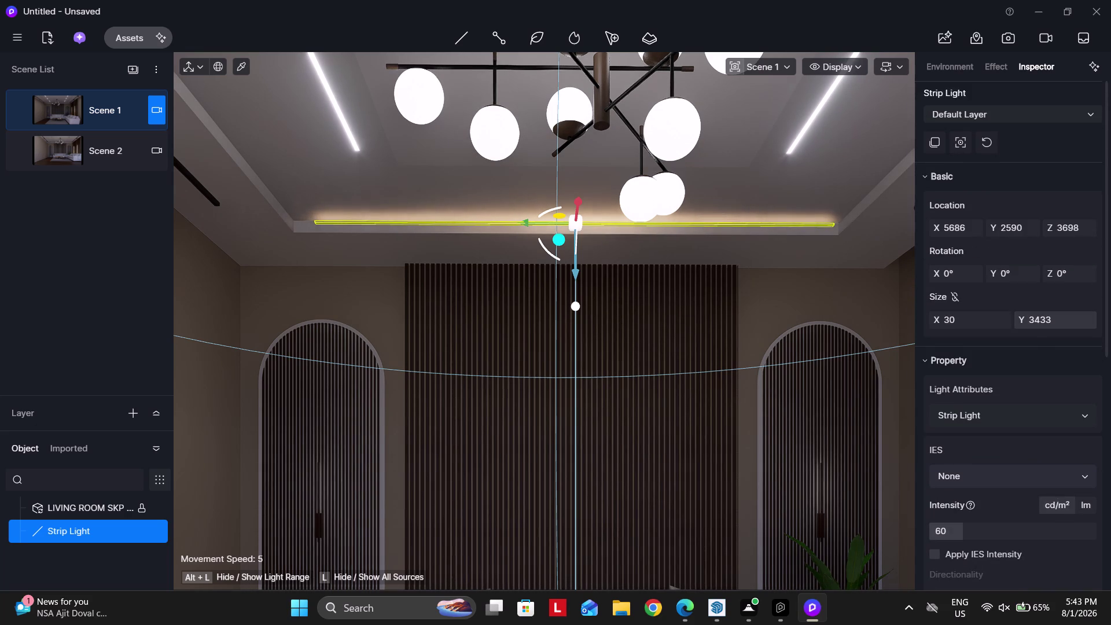
click(1042, 322)
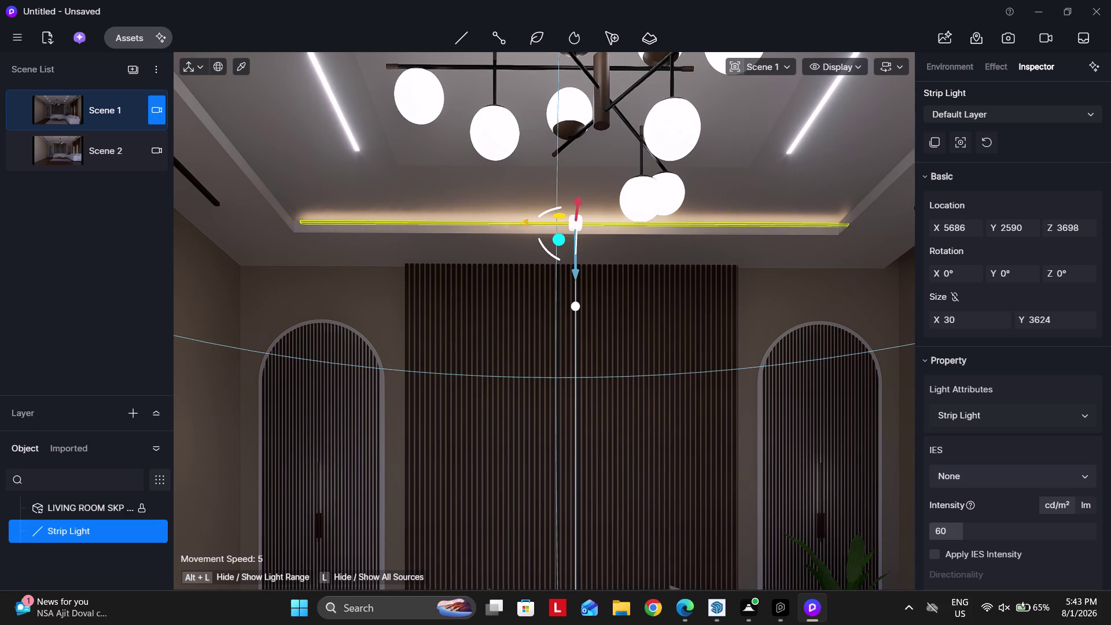
Drag the gizmo's Y axis to nudge the strip light into the cove edge.
key(space)
key(space)
key(space)
drag(531, 222, 522, 222)
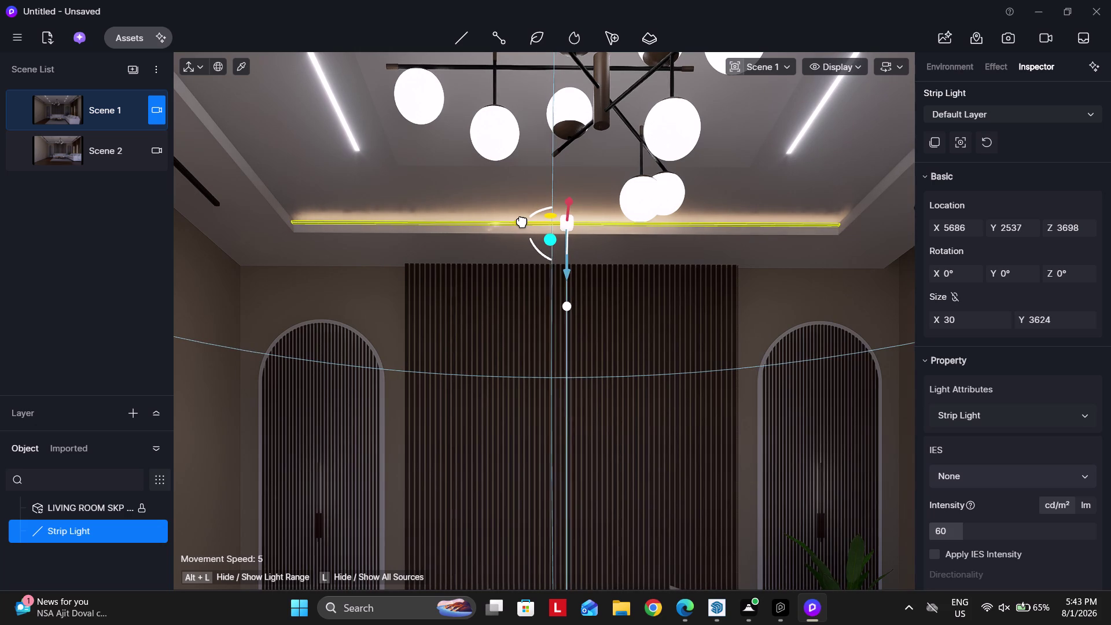
drag(522, 222, 514, 223)
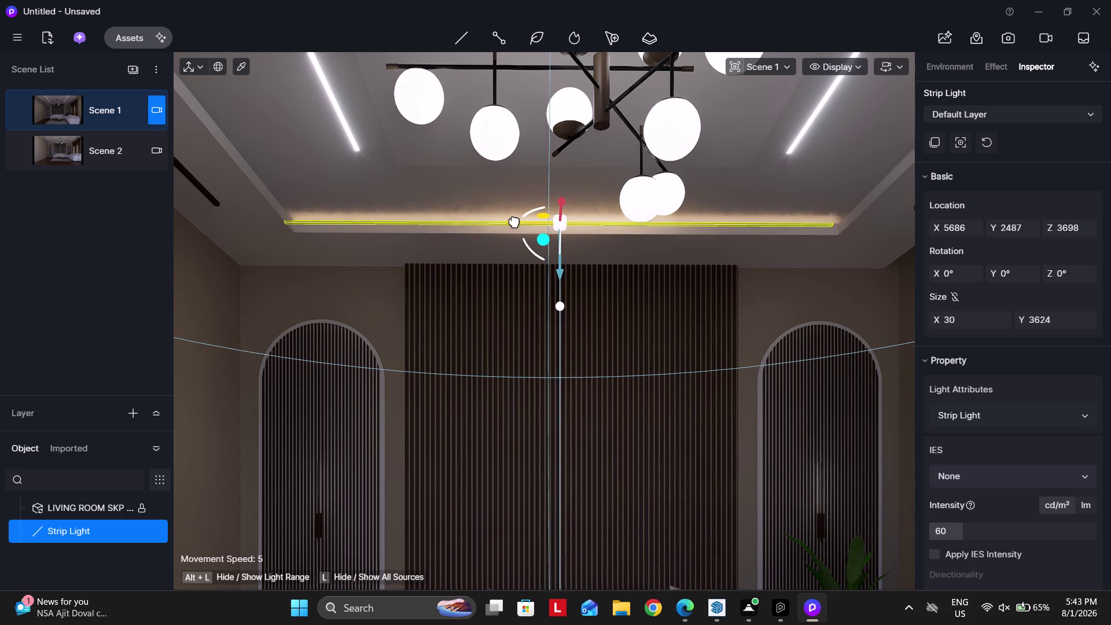
drag(514, 223, 517, 222)
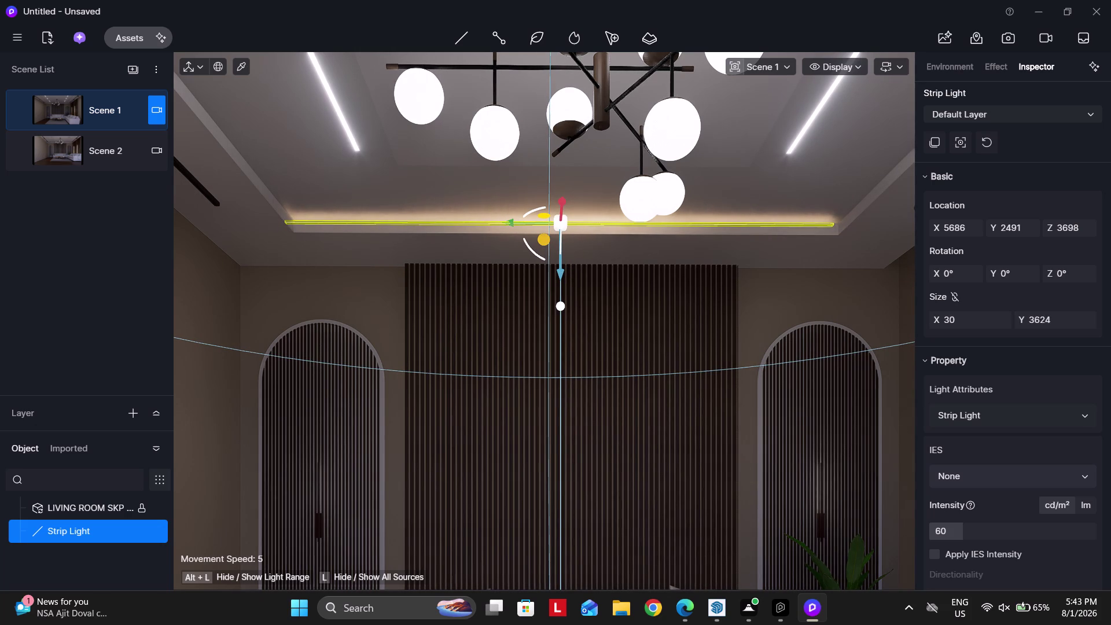
key(space)
Deselect the light and move the camera back to look up at the ceiling.
click(792, 298)
scroll(down, 3)
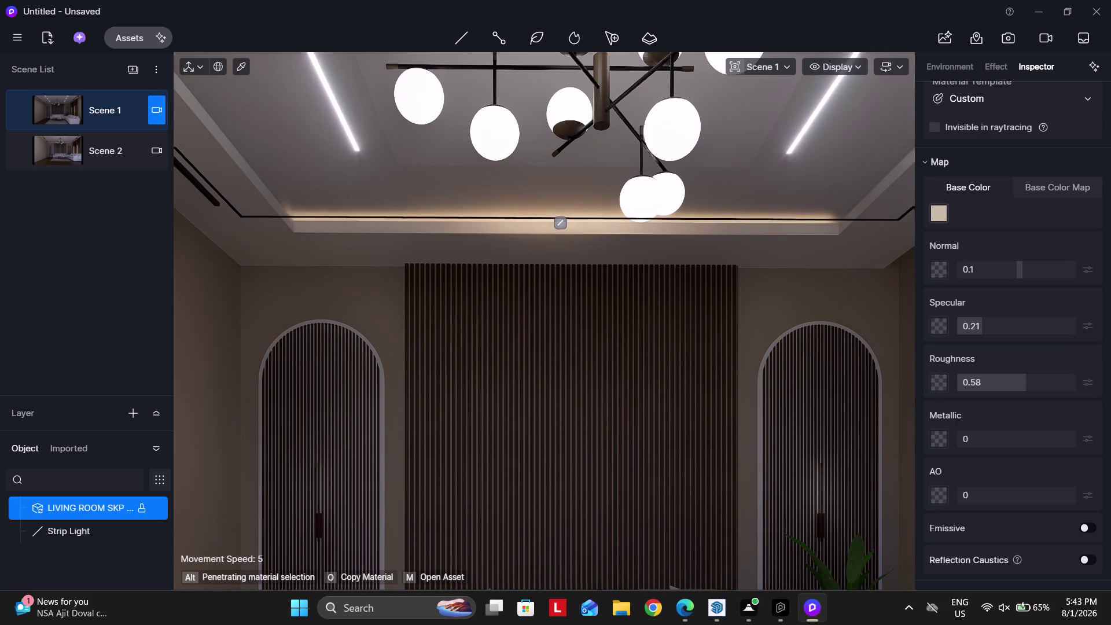
right_drag(616, 331, 615, 307)
key(e)
key(e)
key(e)
right_drag(627, 383, 630, 349)
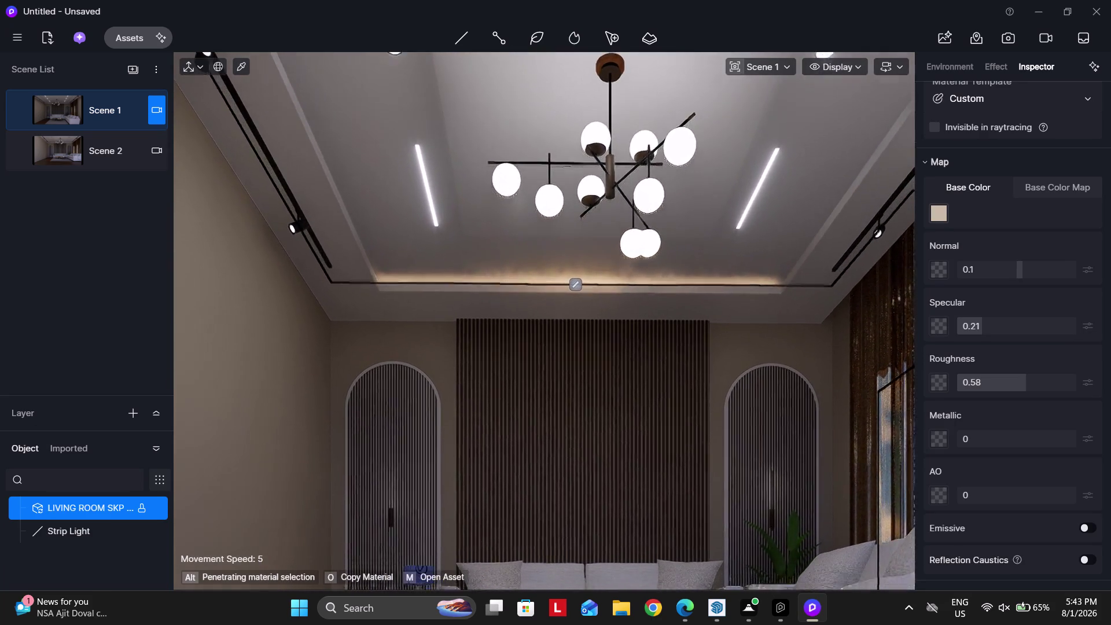
Tilt the view toward the ceiling cove and reselect the strip light.
scroll(up, 3)
key(e)
scroll(up, 3)
scroll(down, 3)
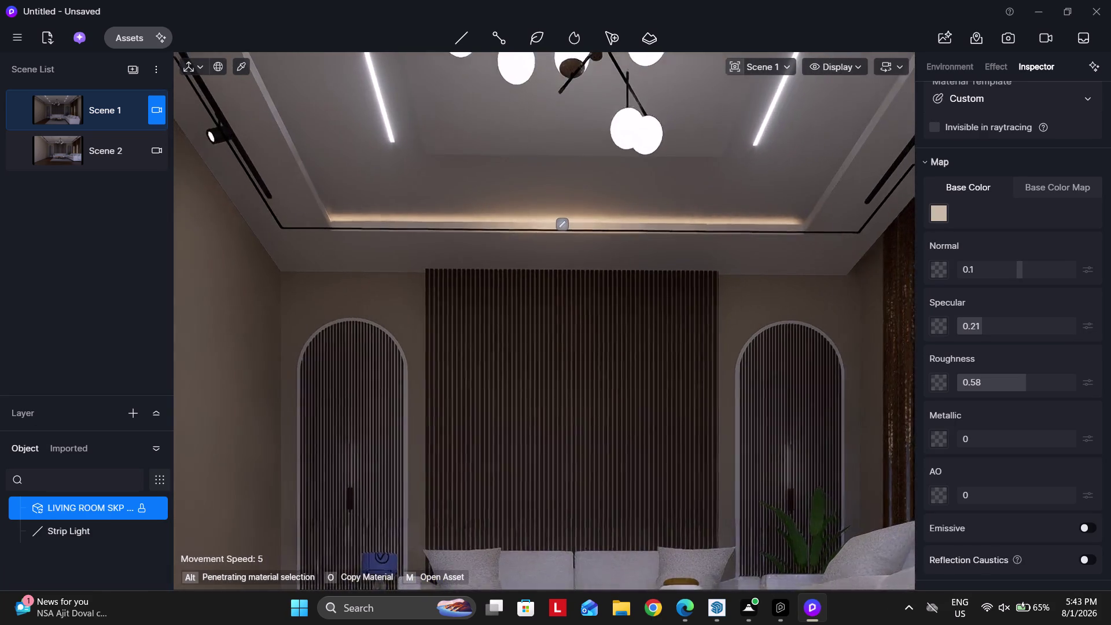
right_drag(585, 340, 587, 299)
scroll(down, 3)
click(575, 325)
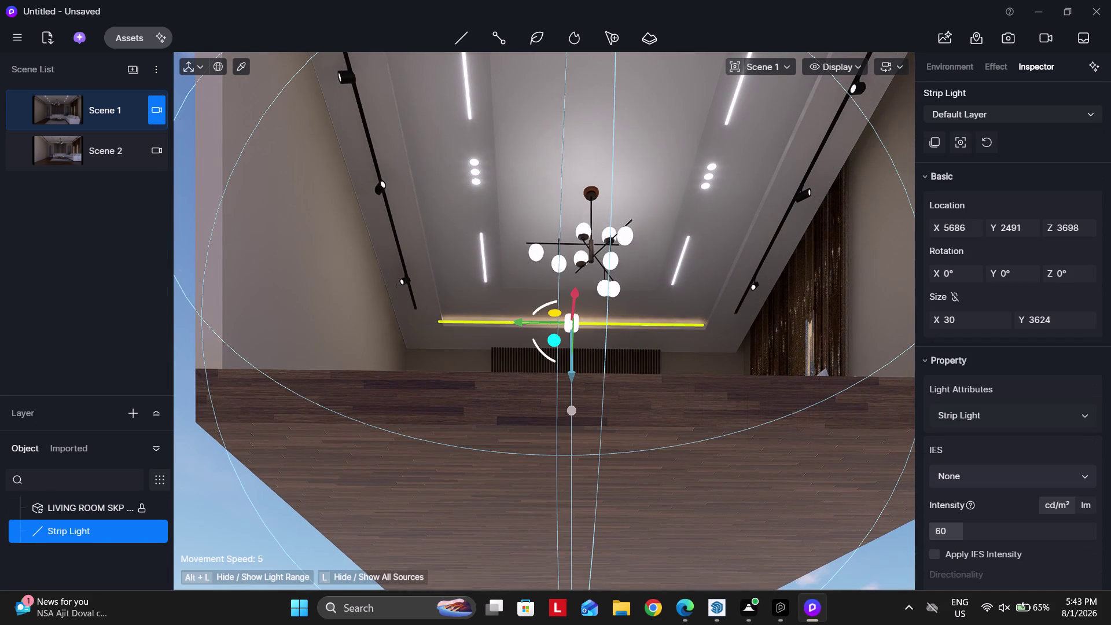
Drag a copy of the strip light across the ceiling toward the side wall.
drag(577, 297, 600, 134)
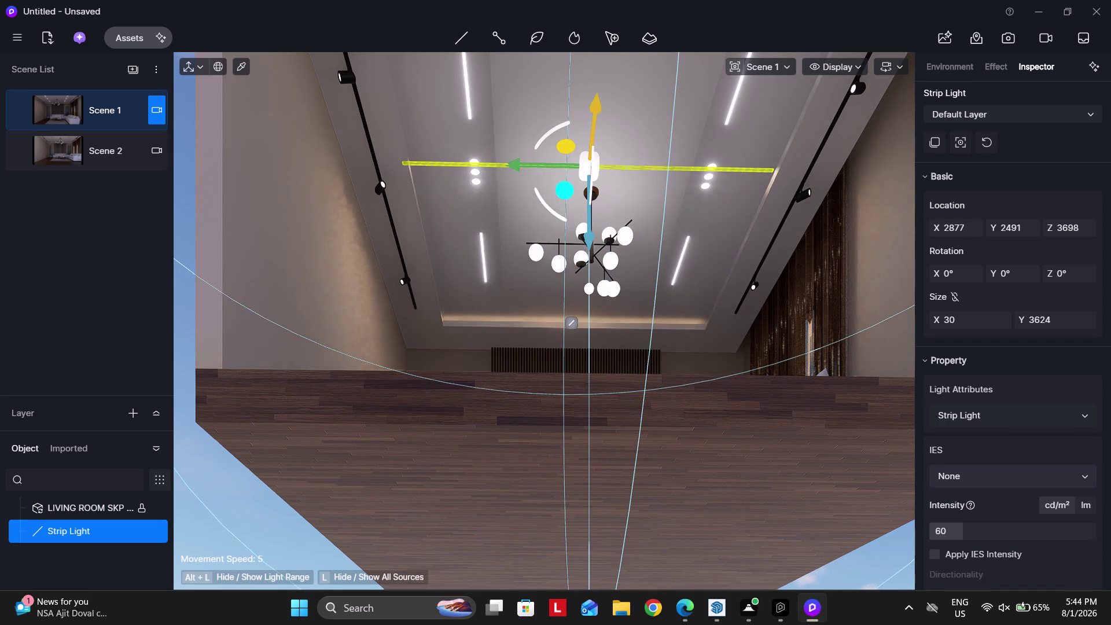
right_drag(561, 291, 644, 259)
key(q)
key(a)
key(a)
key(a)
Orbit and fly the view along the side cove toward its corner.
right_drag(483, 306, 501, 290)
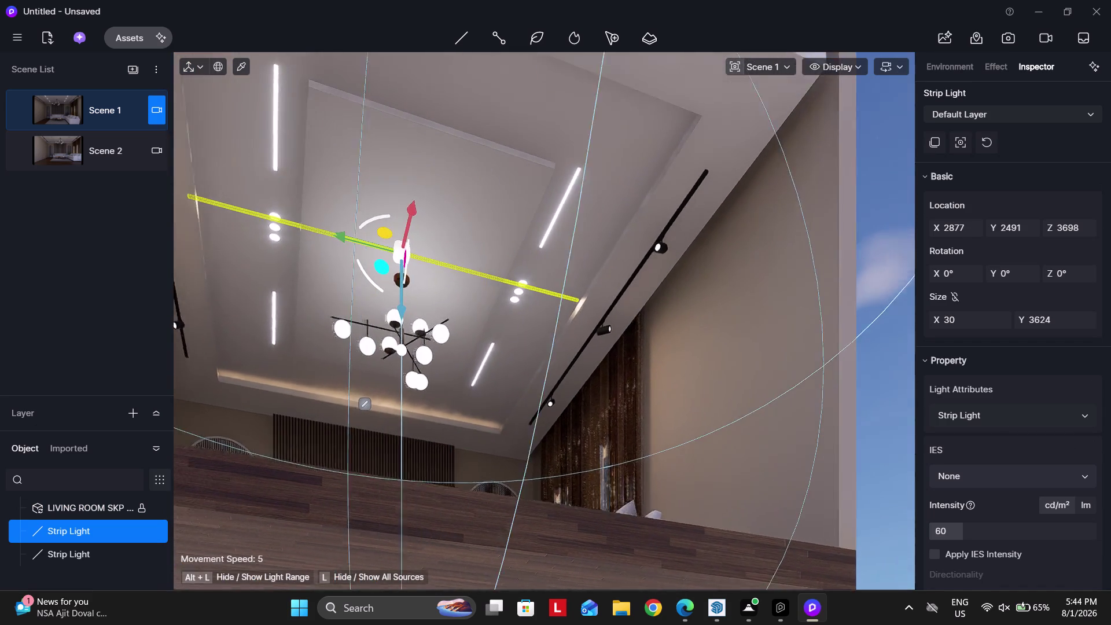
right_drag(500, 290, 629, 229)
right_drag(452, 301, 461, 320)
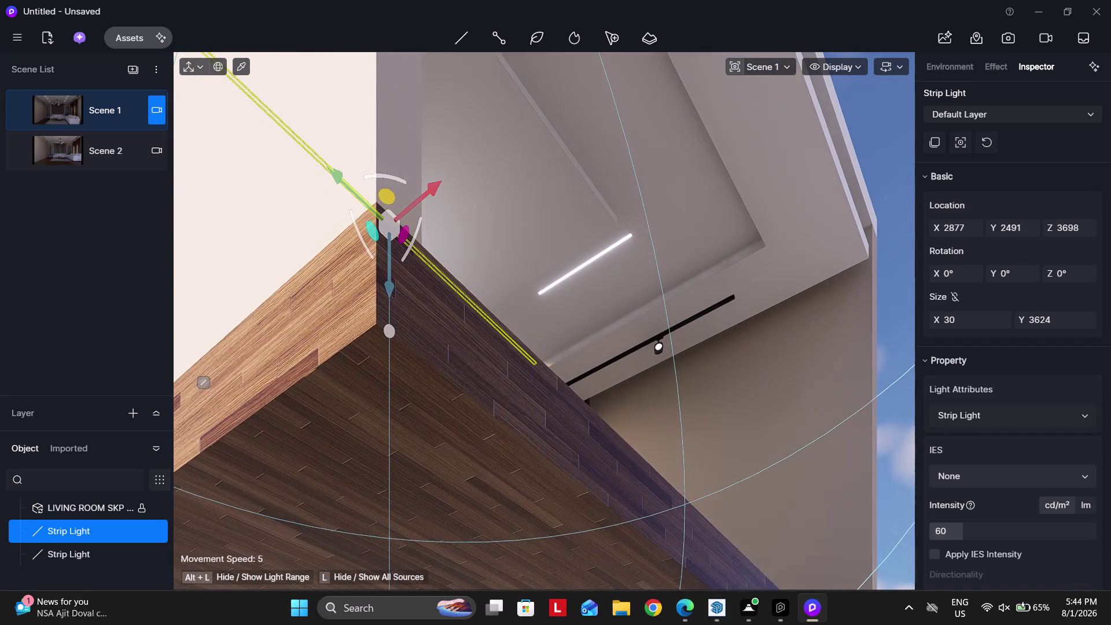
scroll(down, 3)
key(q)
key(q)
key(q)
scroll(up, 3)
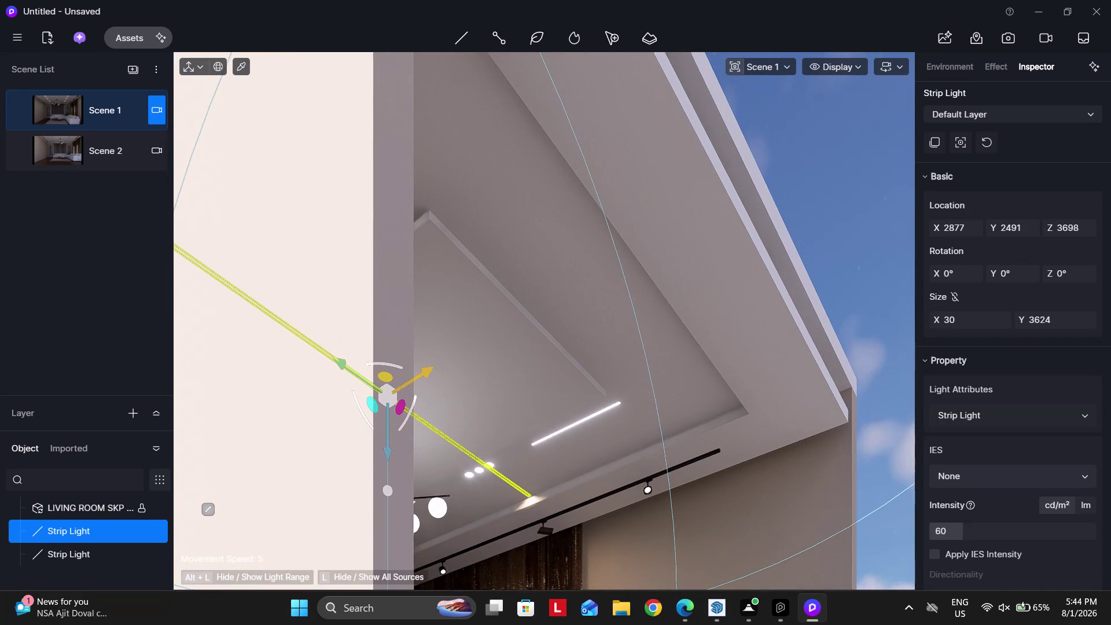
Rotate the copied strip light to Rotation Z 180° and shift it along the cove.
drag(429, 374, 666, 236)
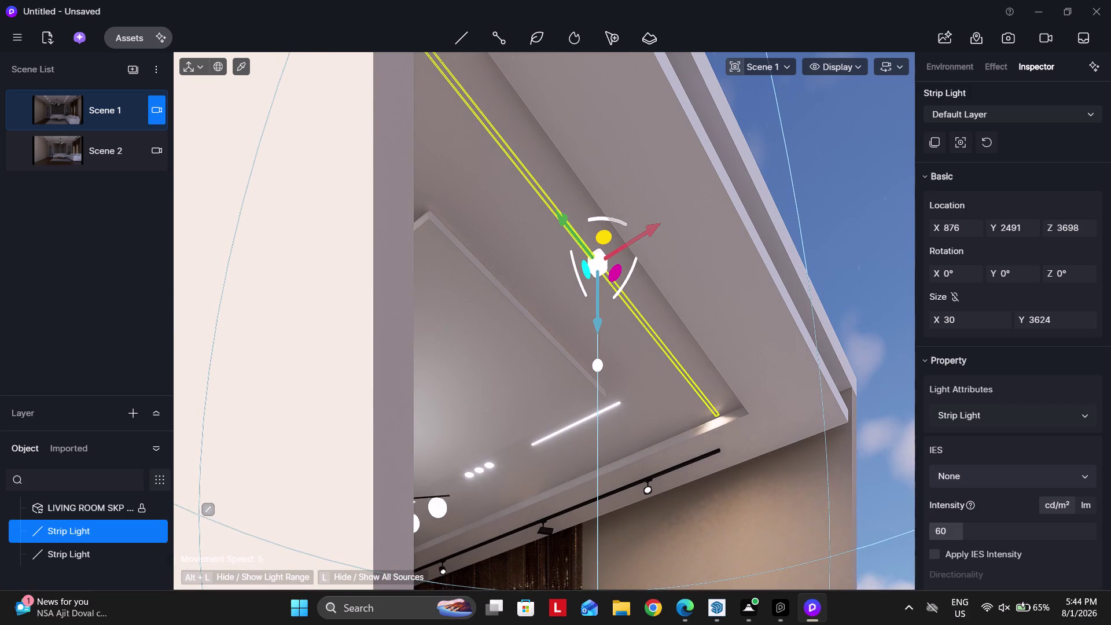
drag(618, 220, 584, 323)
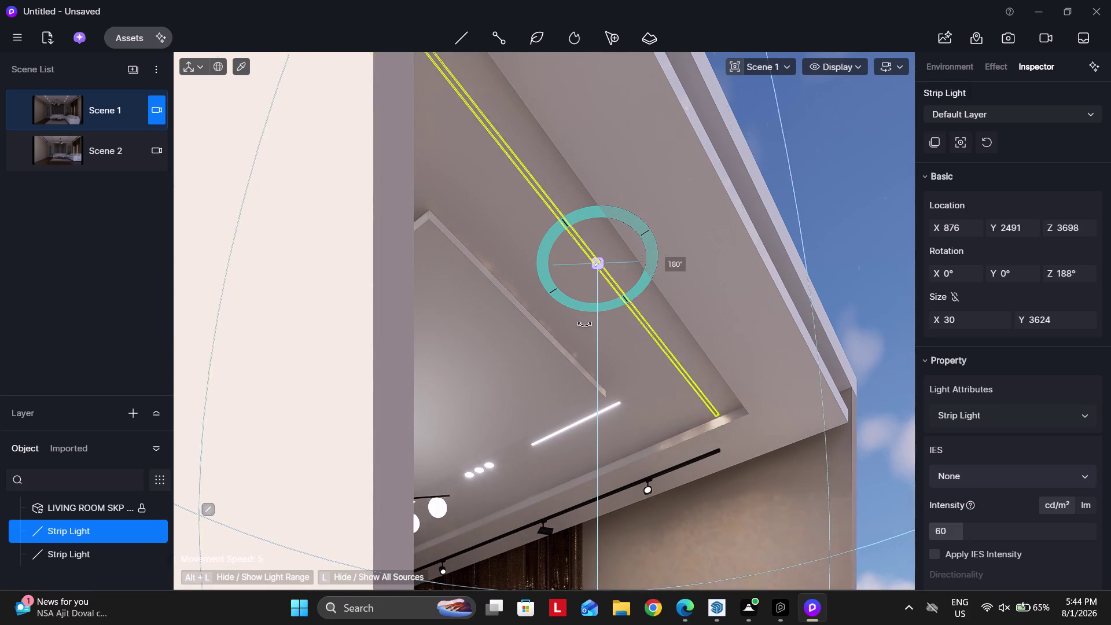
drag(585, 323, 570, 321)
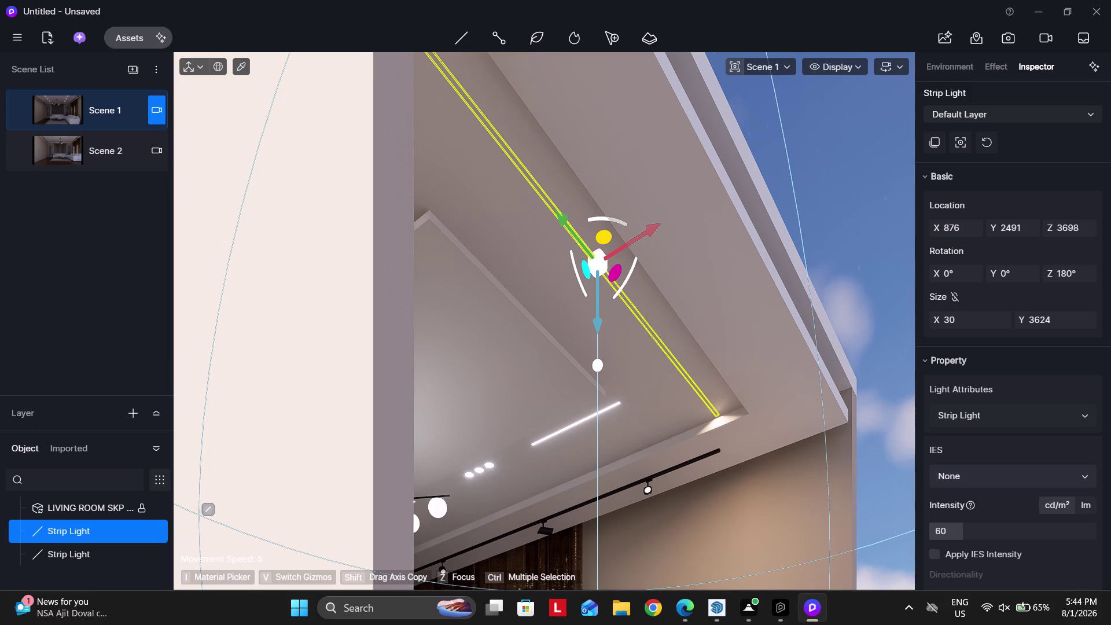
drag(646, 233, 673, 231)
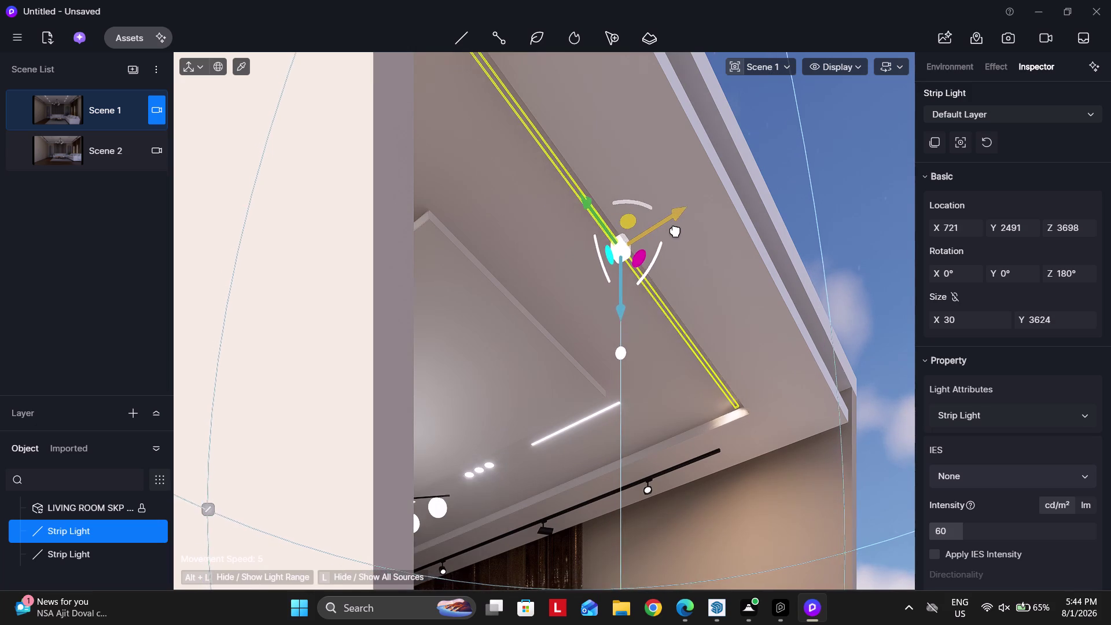
Slide the strip light further toward the cove edge and fly the view closer.
drag(674, 231, 696, 231)
scroll(up, 3)
key(a)
key(a)
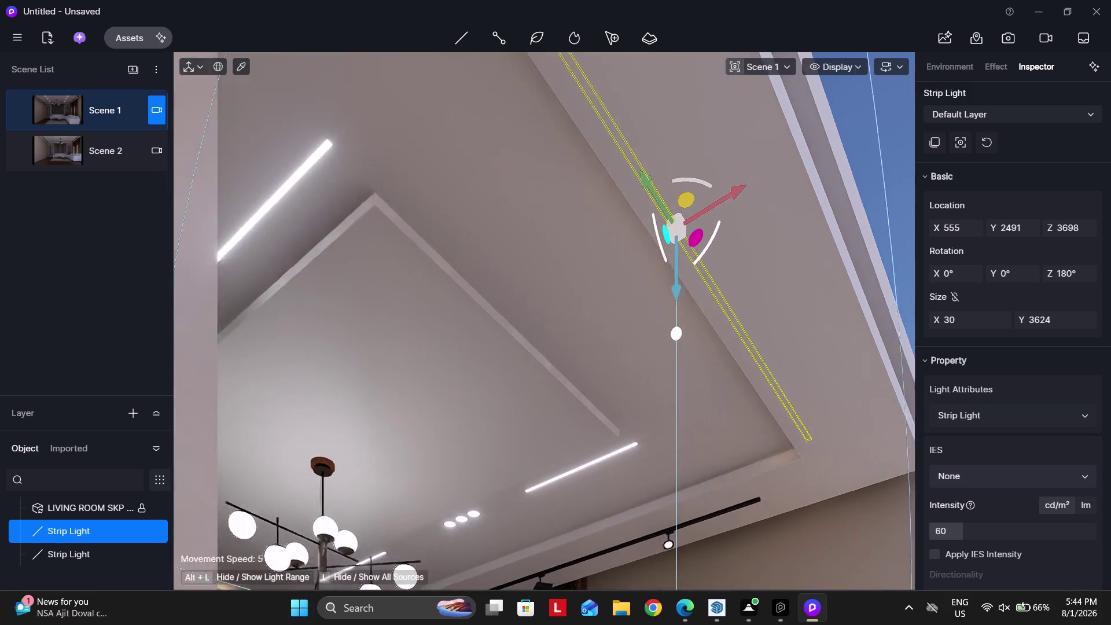
right_drag(639, 283, 723, 319)
key(w)
key(w)
key(w)
key(a)
Orbit and fly the view to find the strip light and see it edge-on.
right_drag(502, 301, 520, 301)
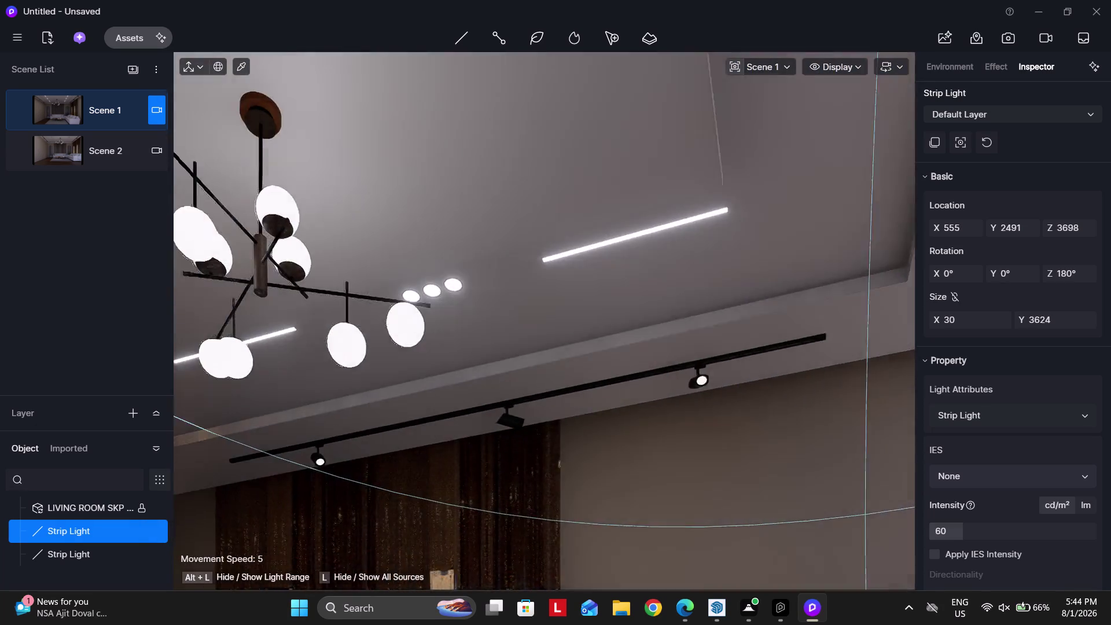
right_drag(520, 301, 671, 273)
right_drag(374, 303, 452, 263)
key(a)
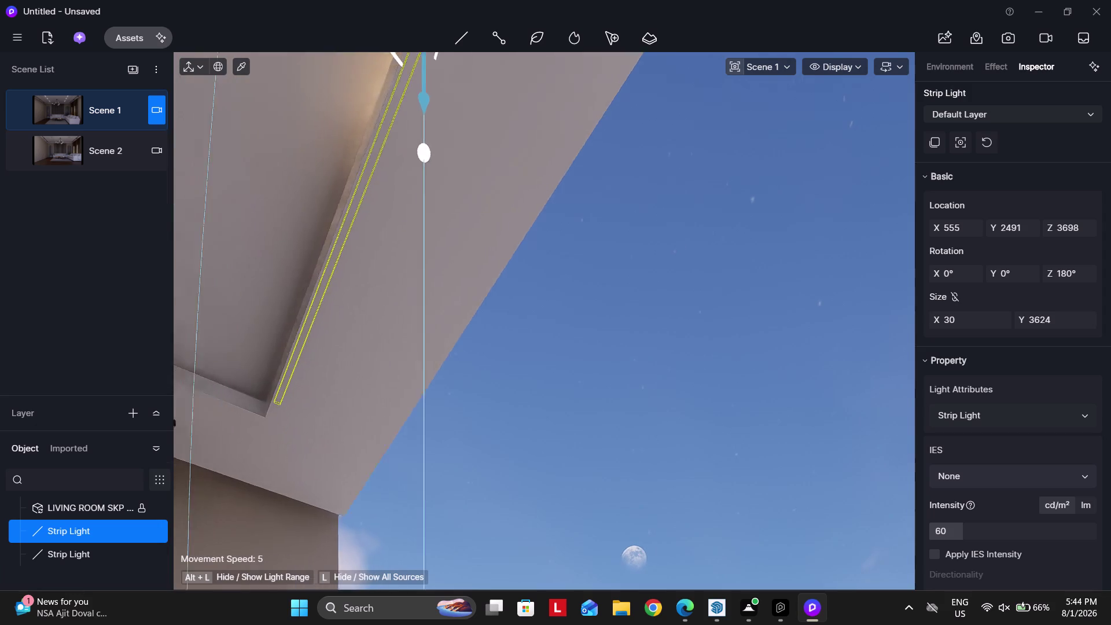
scroll(down, 3)
right_drag(375, 381, 511, 260)
key(a)
key(a)
key(a)
scroll(down, 3)
right_drag(451, 393, 593, 406)
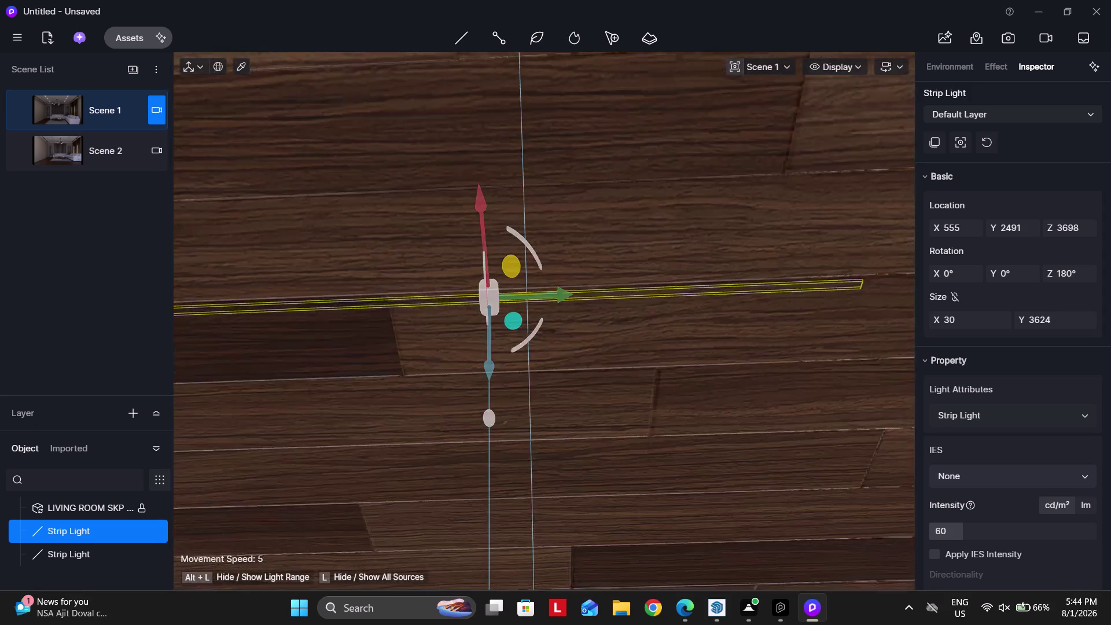
Adjust the view height and fly toward the cove edge.
key(q)
key(q)
key(q)
text(qq)
key(q)
key(w)
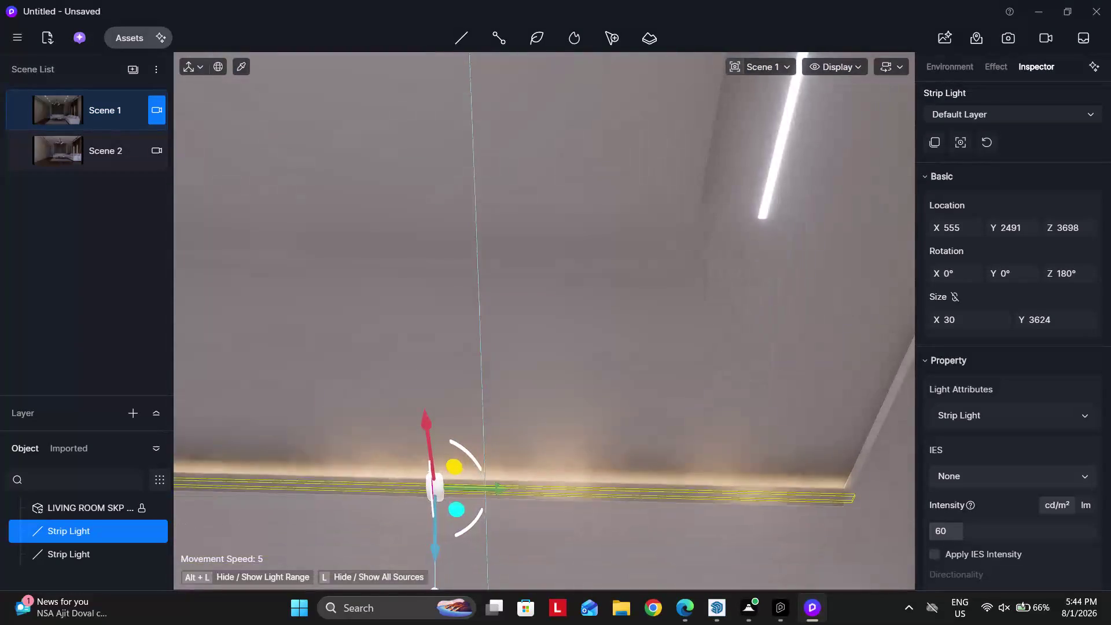
right_drag(583, 384, 583, 390)
scroll(down, 3)
key(a)
key(w)
key(w)
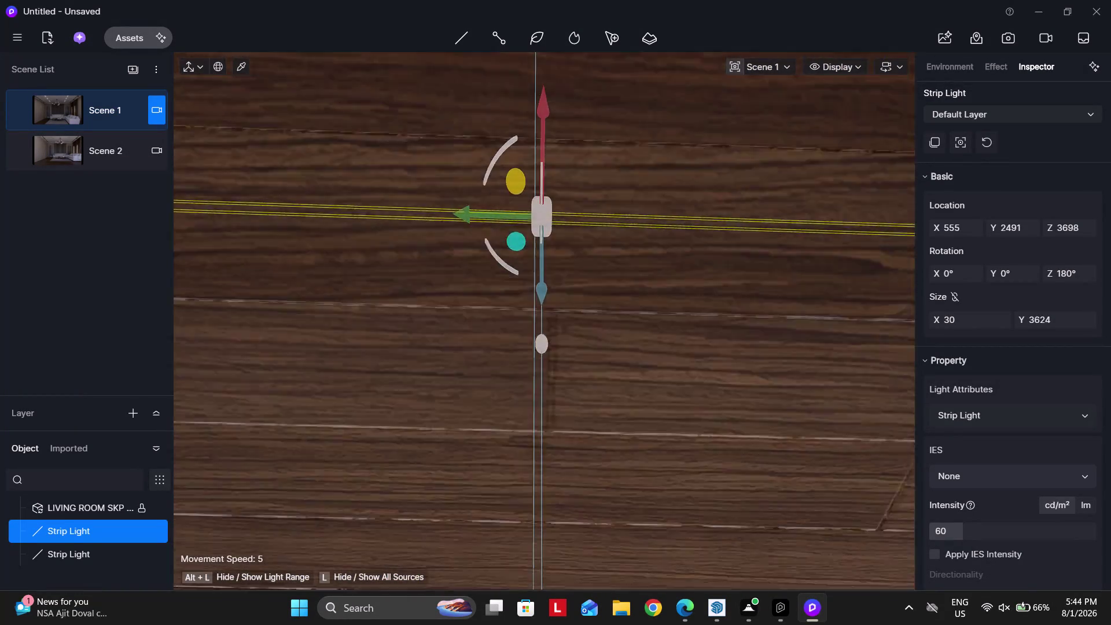
text(eeq)
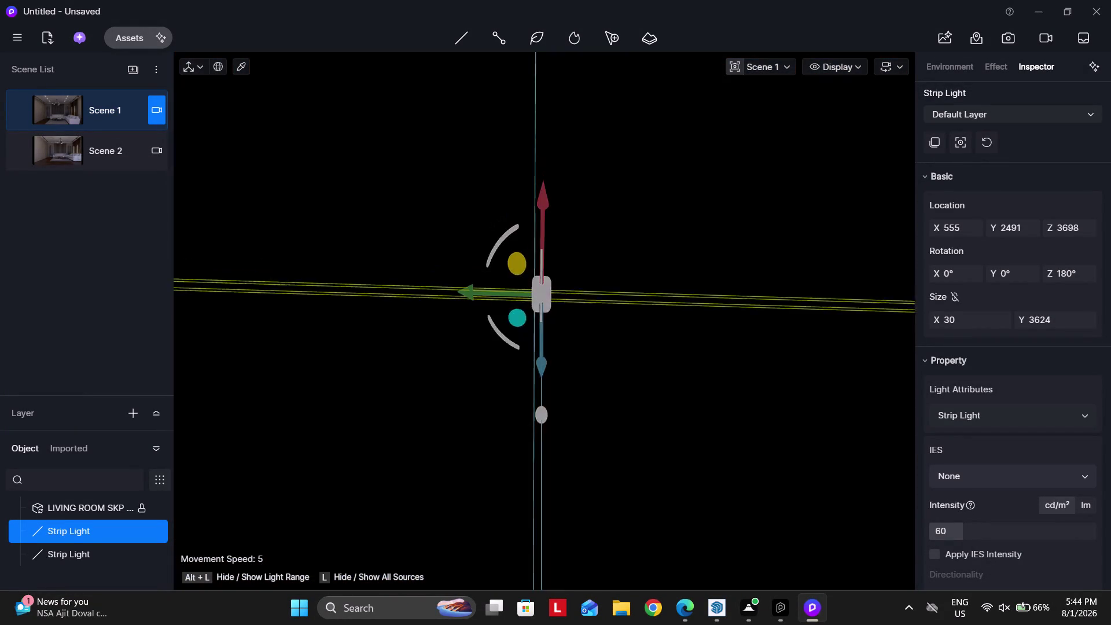
key(w)
text(wwq)
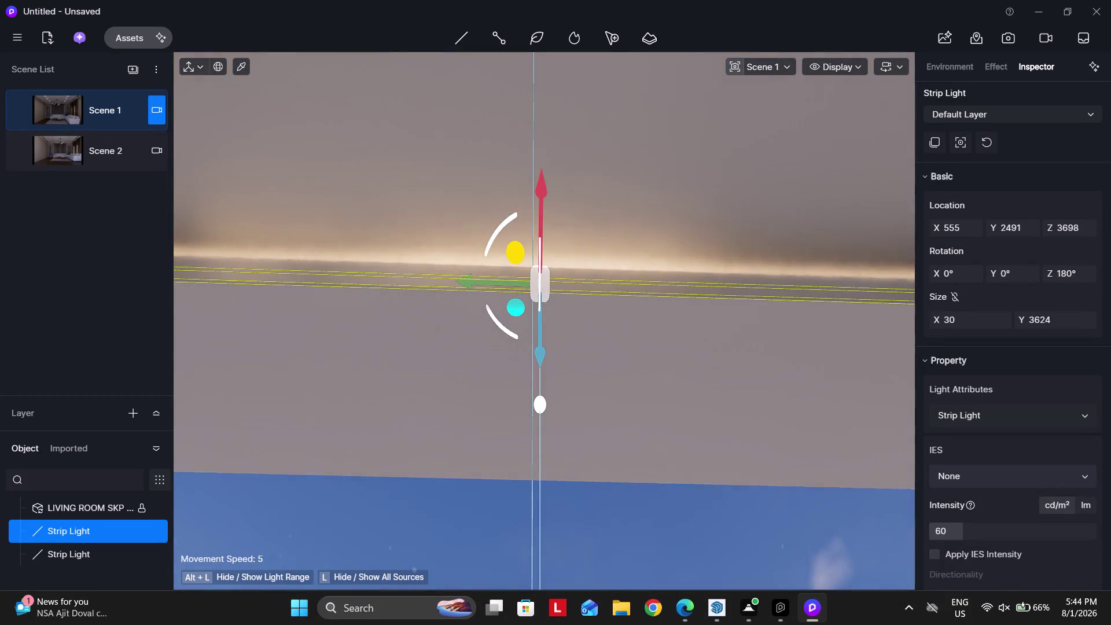
Orbit the view to square up on the glowing cove edge.
right_drag(604, 362, 609, 379)
key(q)
key(q)
key(q)
right_drag(605, 338, 610, 395)
key(s)
right_drag(604, 335, 603, 354)
right_drag(551, 328, 548, 327)
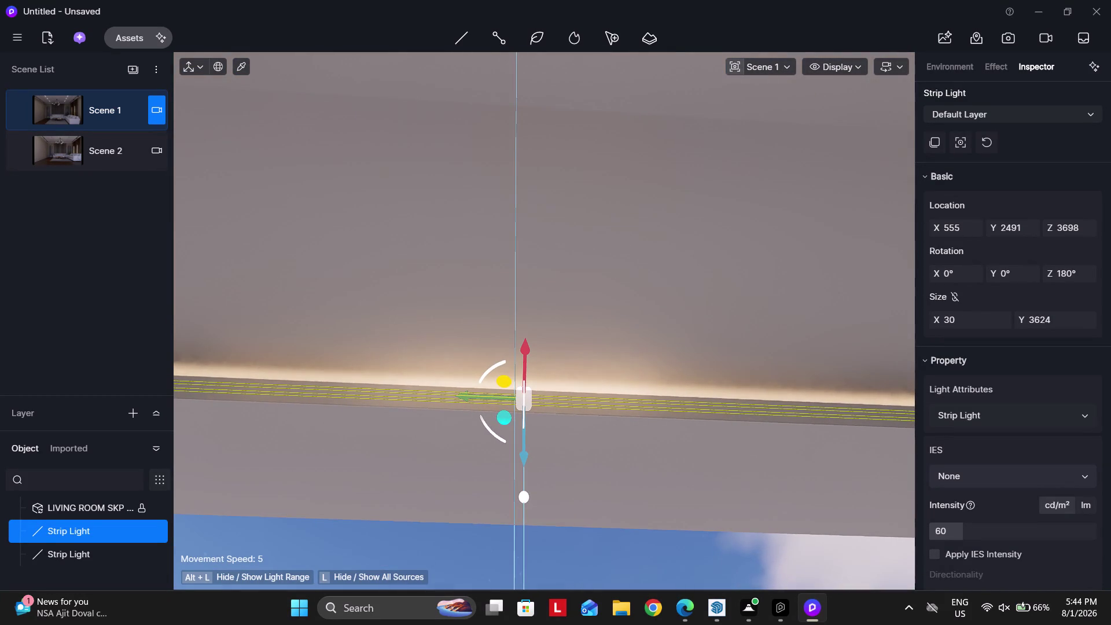
right_drag(548, 327, 553, 345)
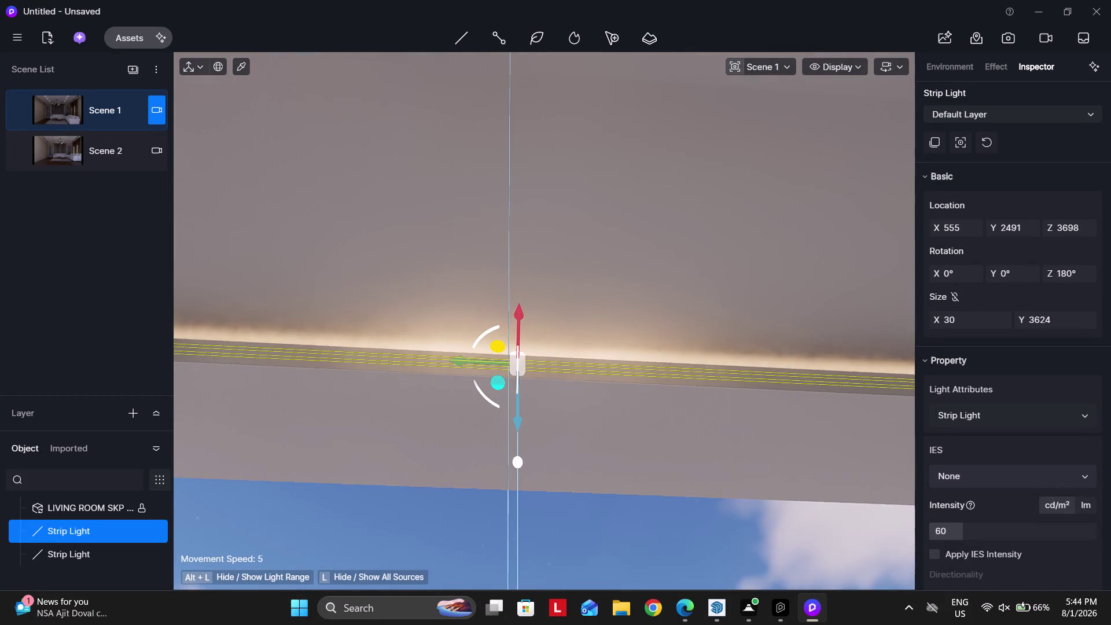
Move the strip light up toward the cove, then undo that move.
drag(517, 317, 521, 305)
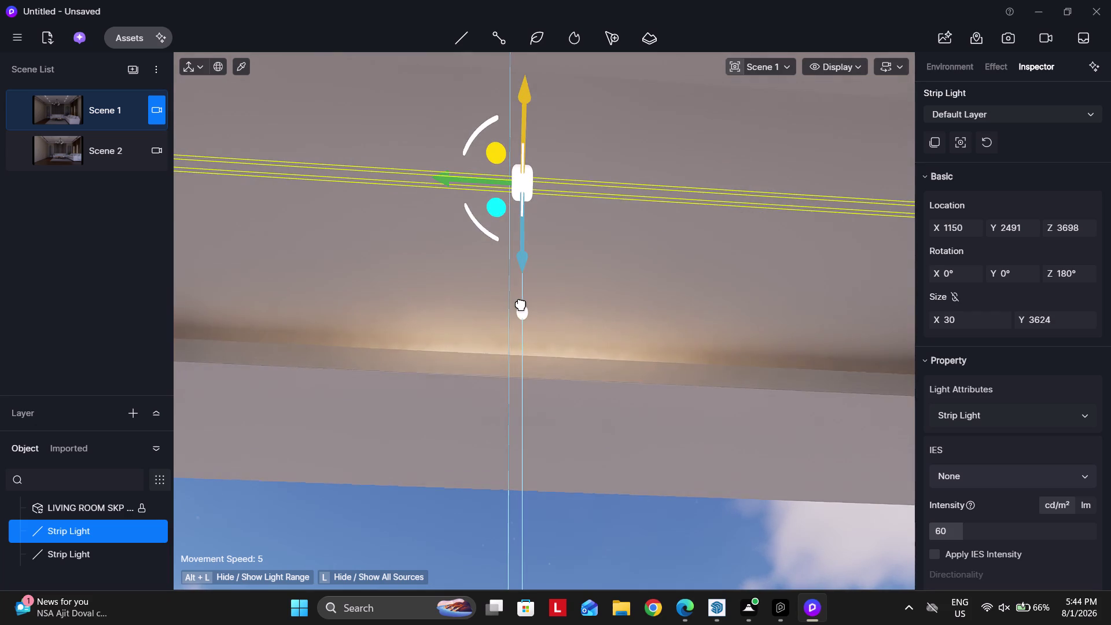
drag(520, 305, 523, 319)
key(ctrl+z)
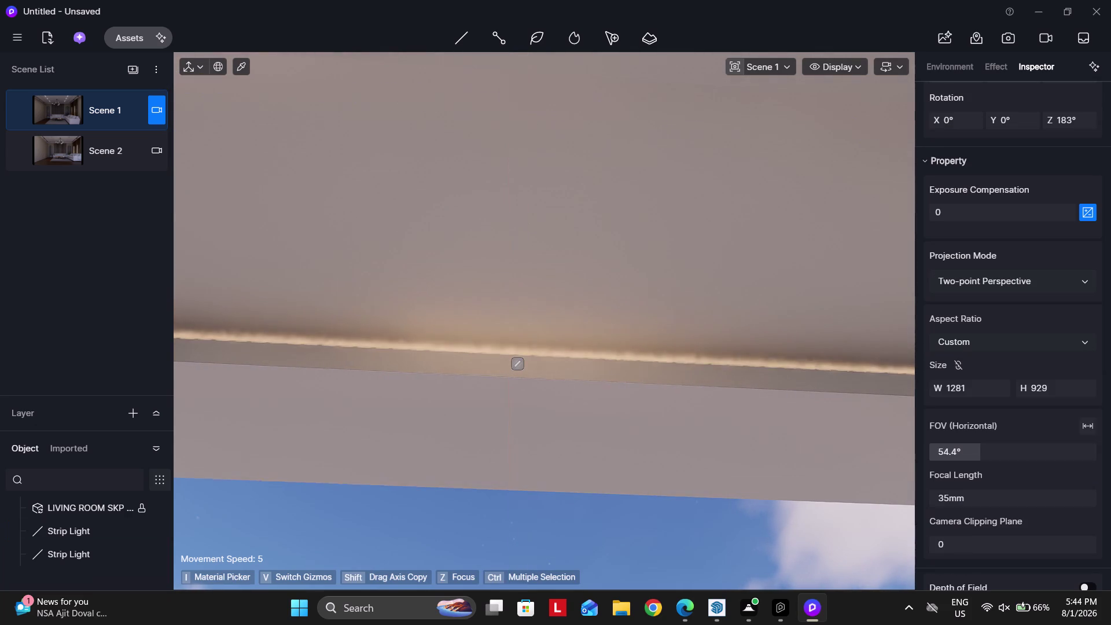
Preview the glow deselected, then drag the strip light up into the cove recess.
click(522, 364)
key(space)
key(space)
key(space)
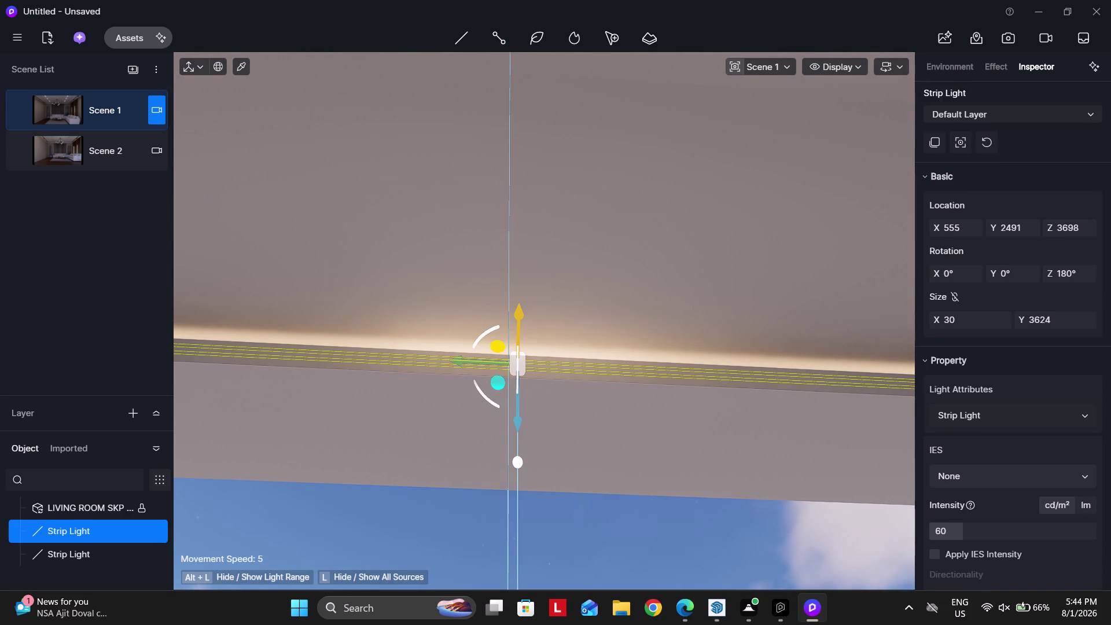
key(space)
key(space)
key(space)
drag(521, 322, 521, 317)
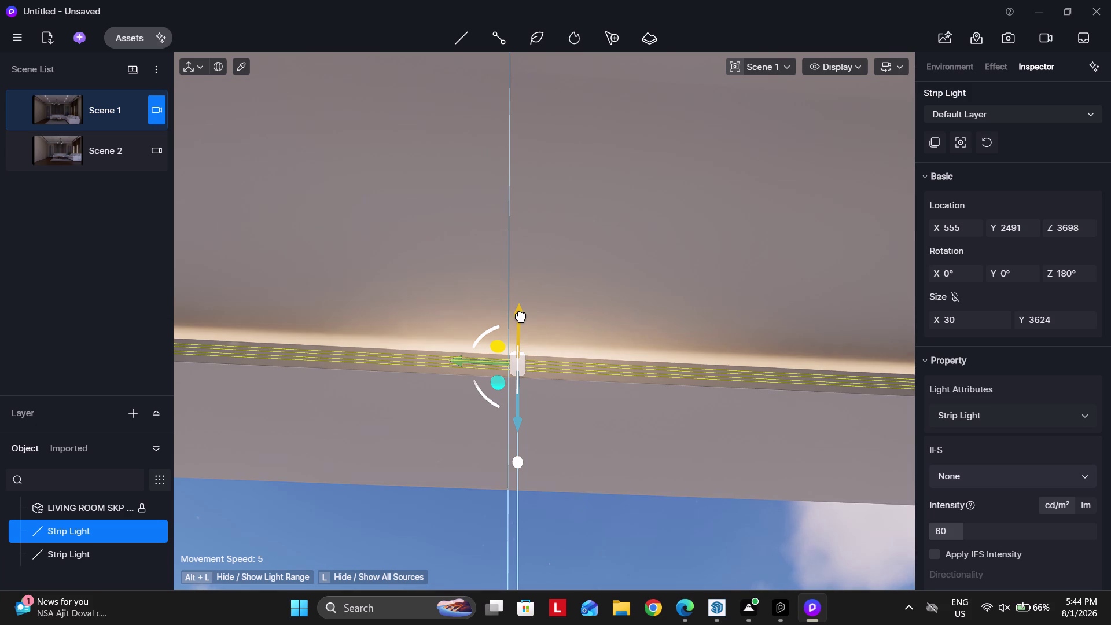
drag(521, 317, 528, 324)
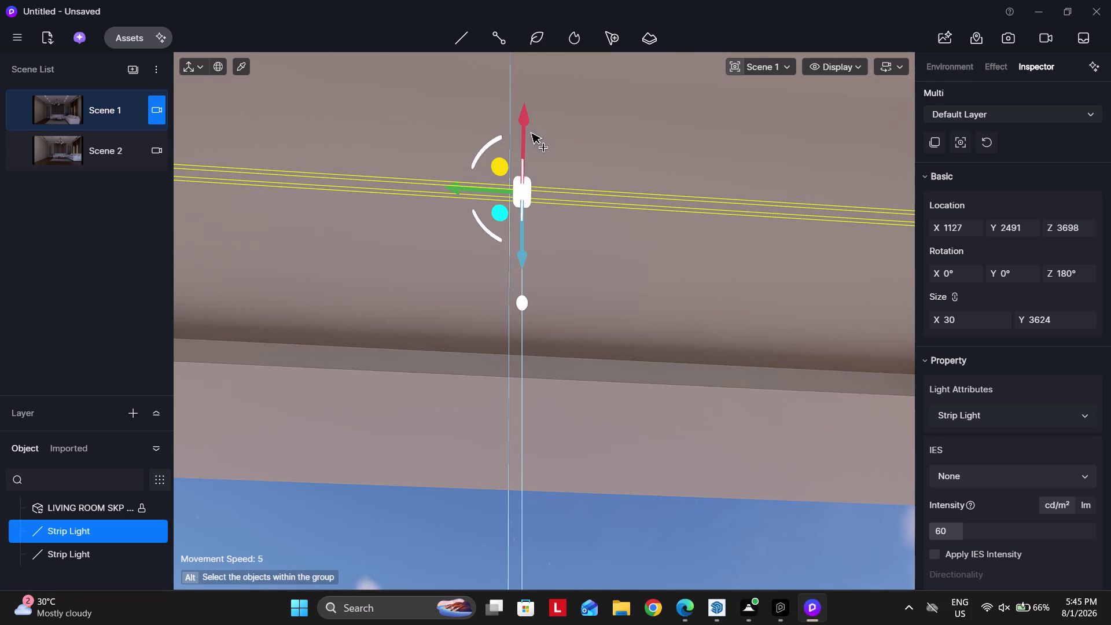
Orbit along the cove glow, return to the Scene 1 camera, and reselect the strip light.
key(ctrl+z)
right_drag(455, 359, 372, 383)
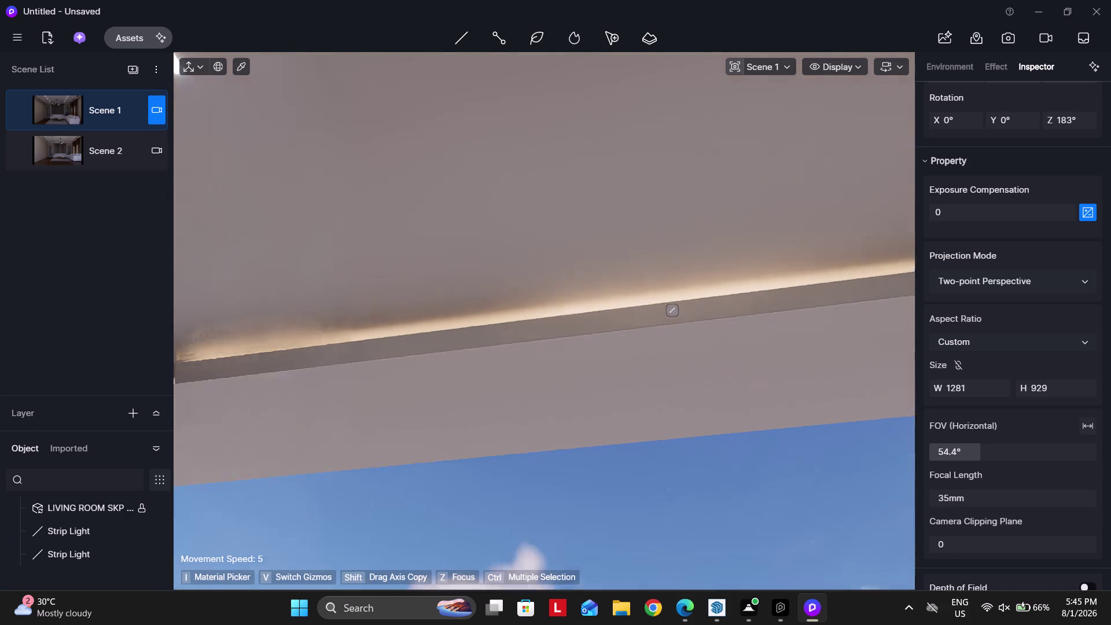
right_drag(372, 383, 512, 350)
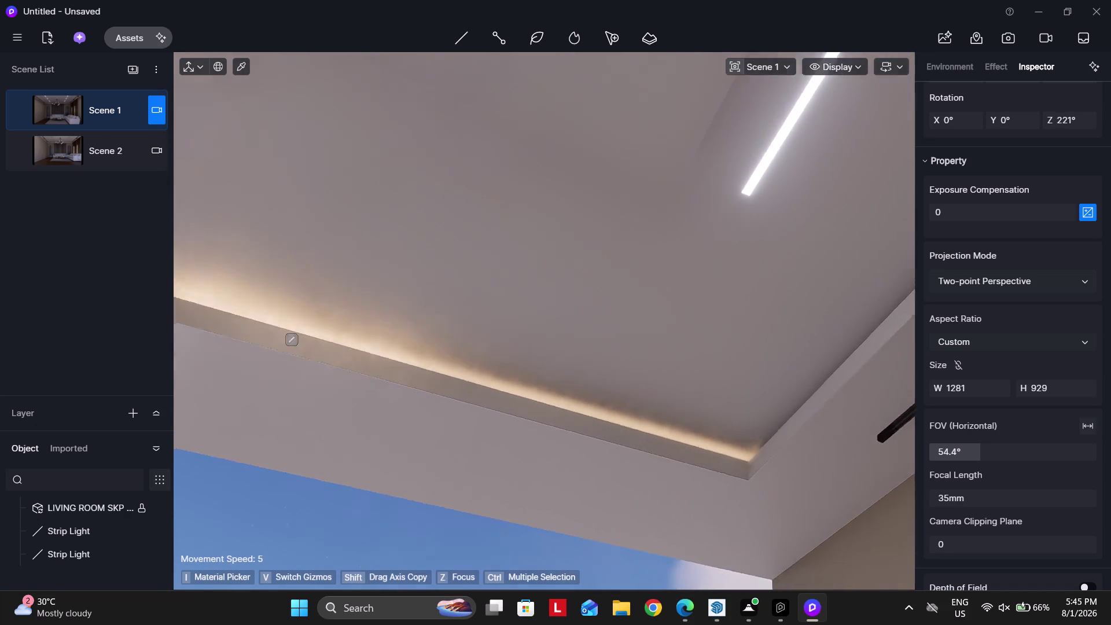
right_drag(512, 350, 496, 348)
right_drag(473, 367, 416, 336)
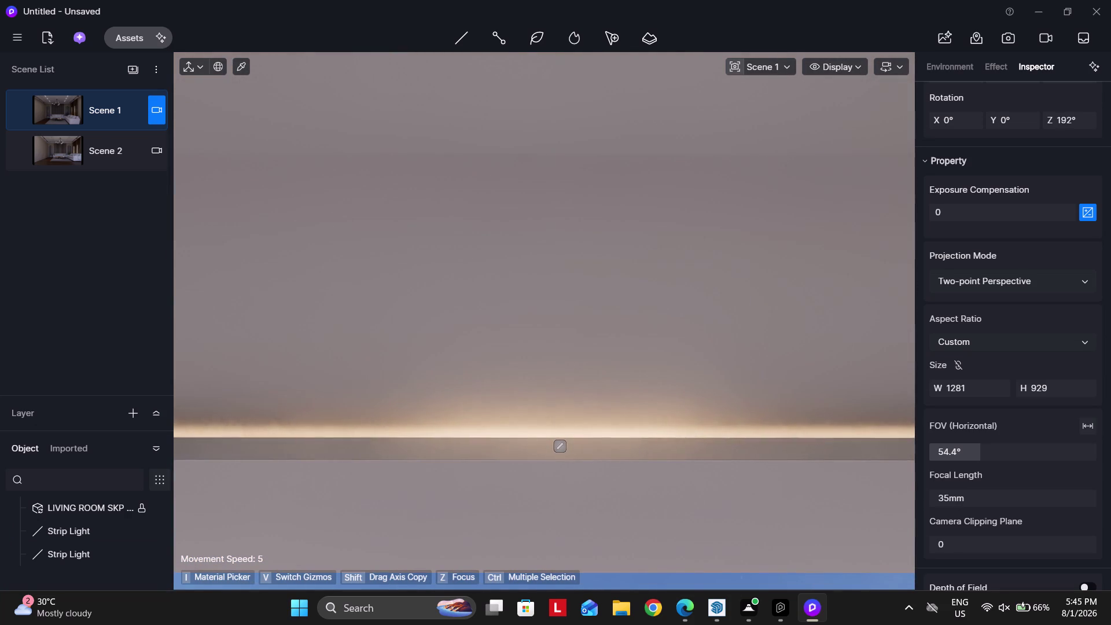
click(98, 111)
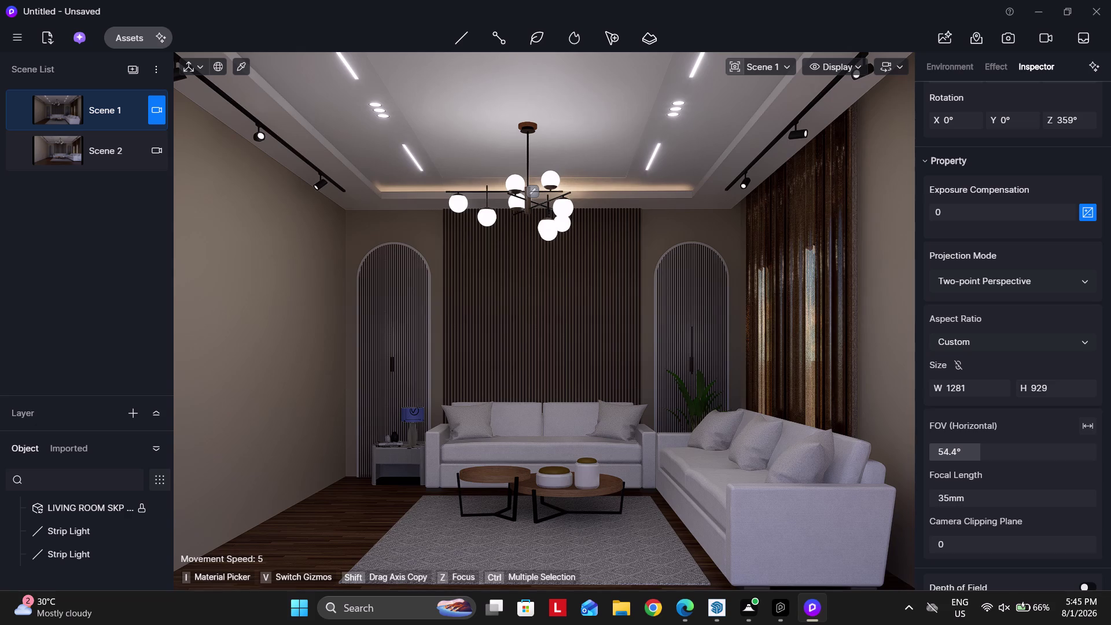
click(530, 191)
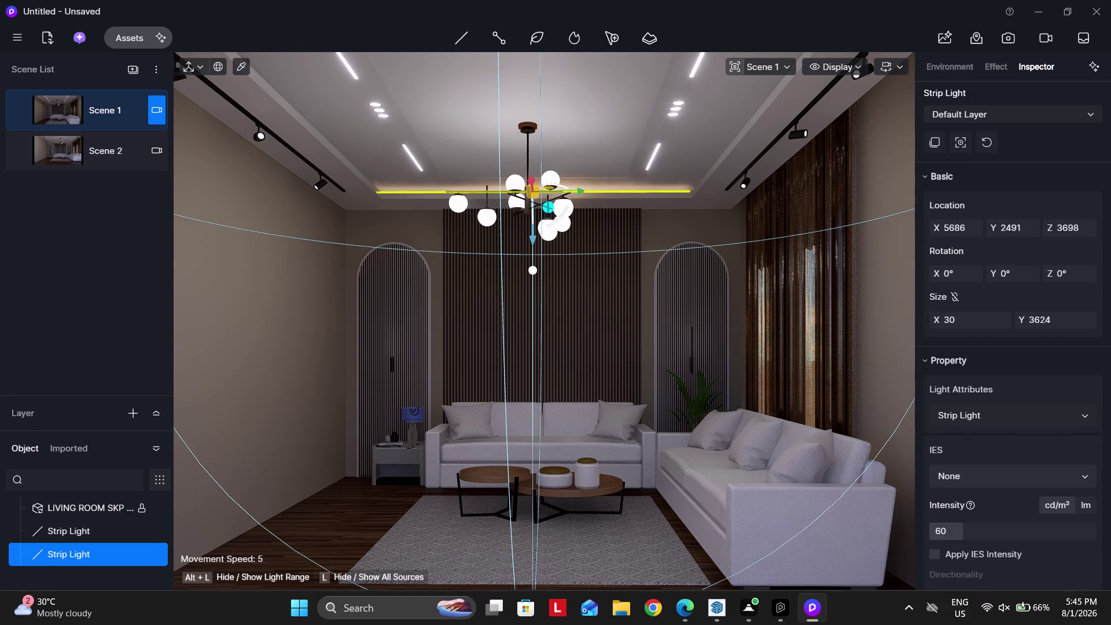
Copy the strip light and rotate it square to the left side cove.
drag(533, 181, 527, 132)
drag(552, 139, 560, 148)
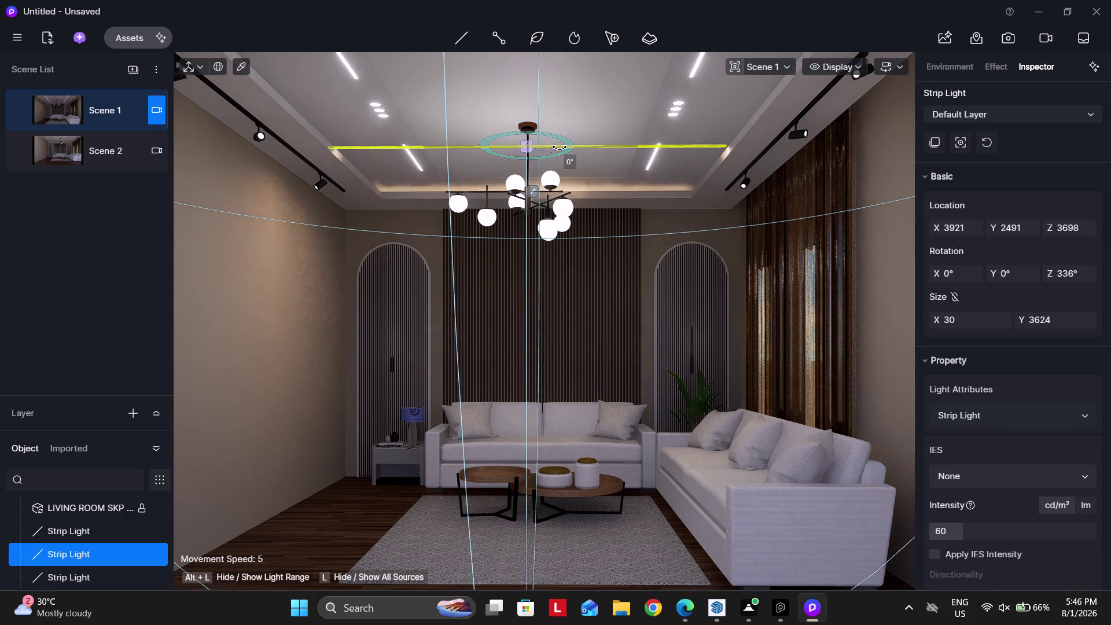
drag(560, 147, 508, 147)
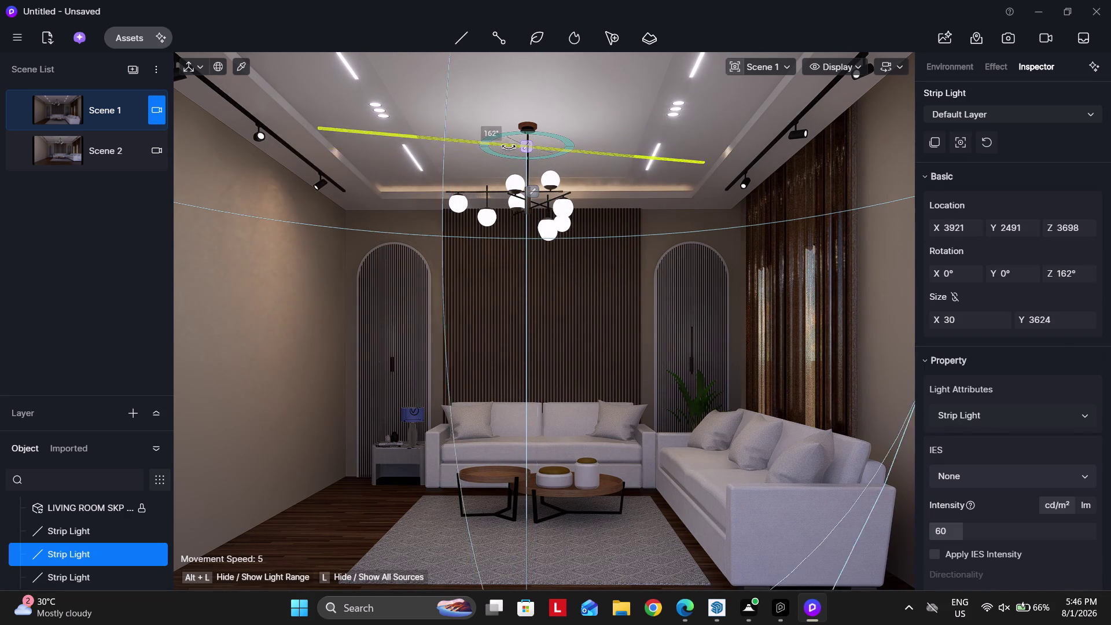
drag(508, 148, 493, 135)
drag(566, 146, 380, 138)
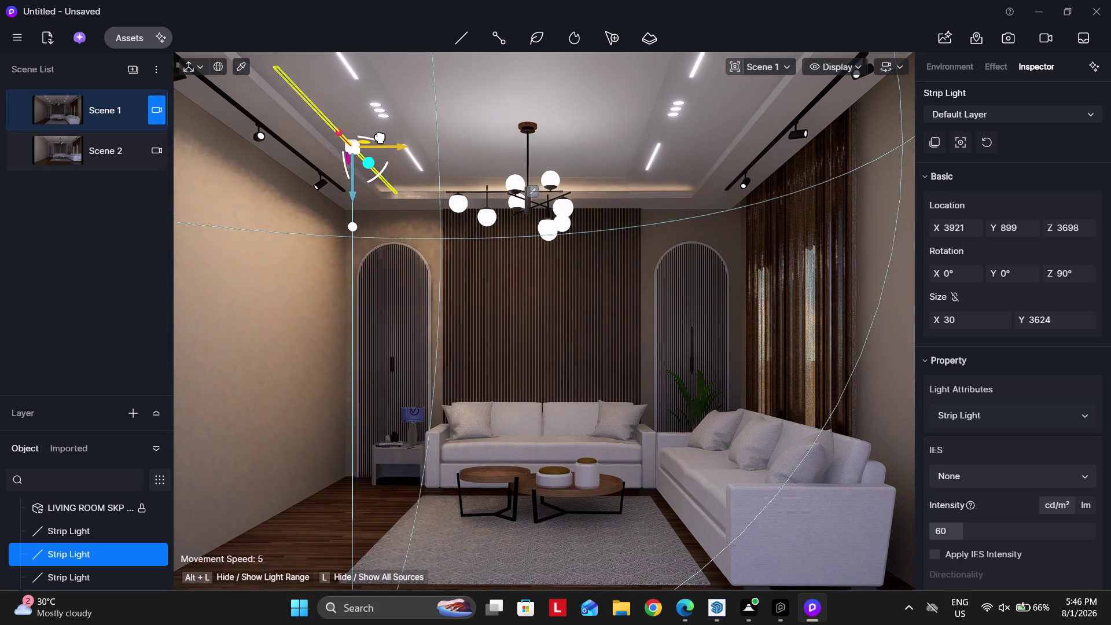
drag(380, 138, 374, 137)
Slide the copy into the left cove edge while flying the view toward it.
scroll(up, 3)
right_drag(496, 226, 425, 202)
key(d)
right_drag(598, 292, 546, 226)
key(e)
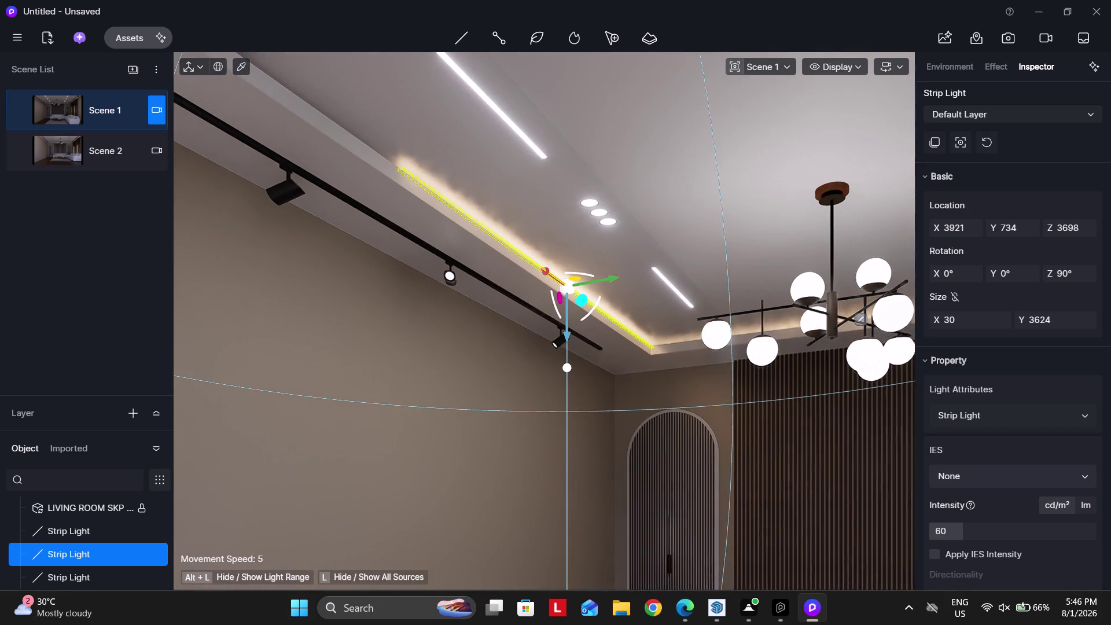
drag(550, 276, 467, 202)
key(d)
key(d)
key(d)
Orbit and fly the view along the ceiling toward the chandelier and cove.
right_drag(678, 386, 495, 362)
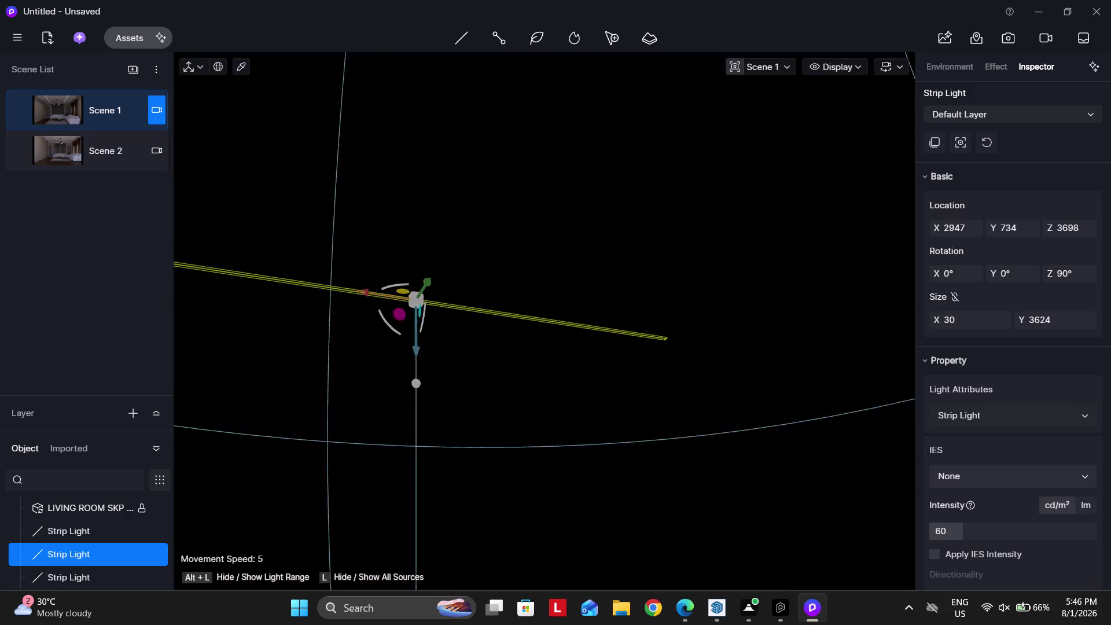
right_drag(675, 395, 532, 403)
key(w)
right_drag(719, 392, 771, 393)
key(d)
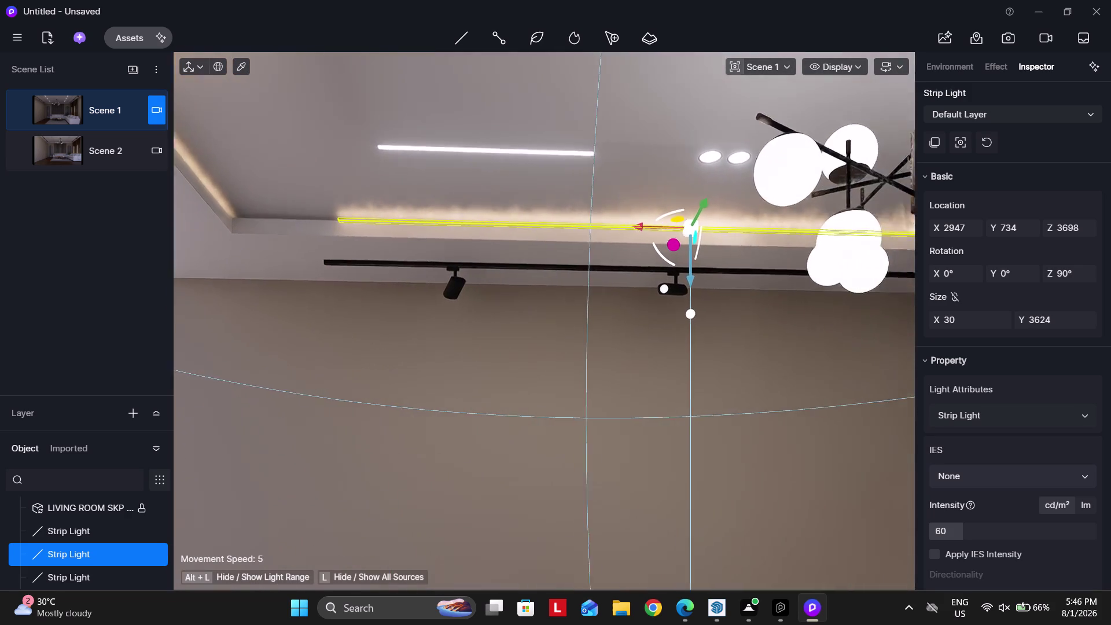
key(d)
scroll(down, 3)
right_click(705, 340)
key(w)
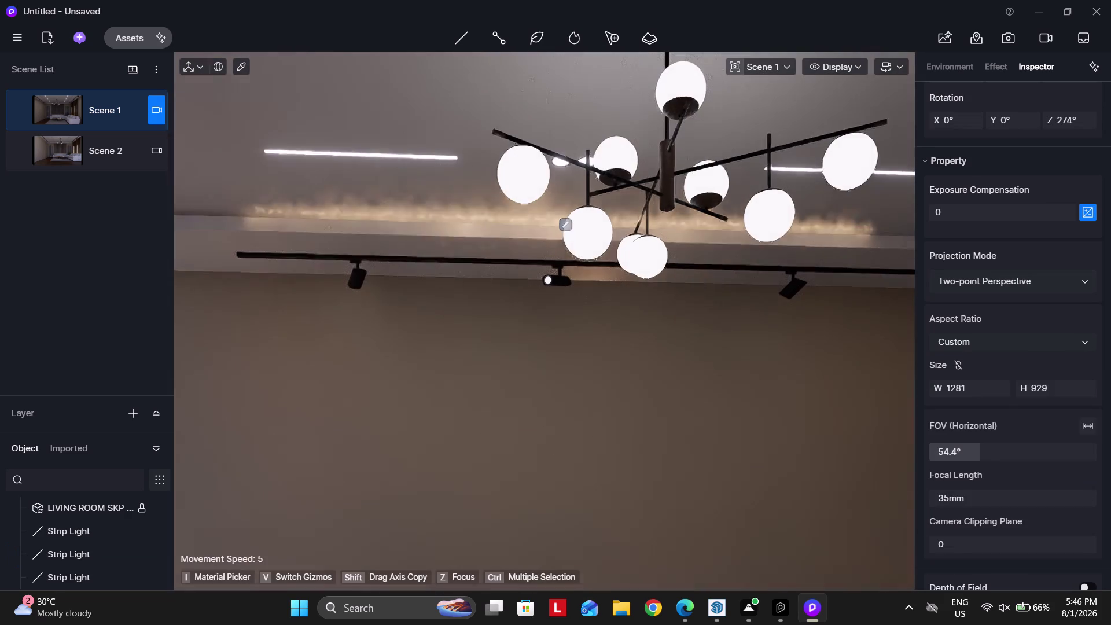
right_drag(697, 348, 673, 323)
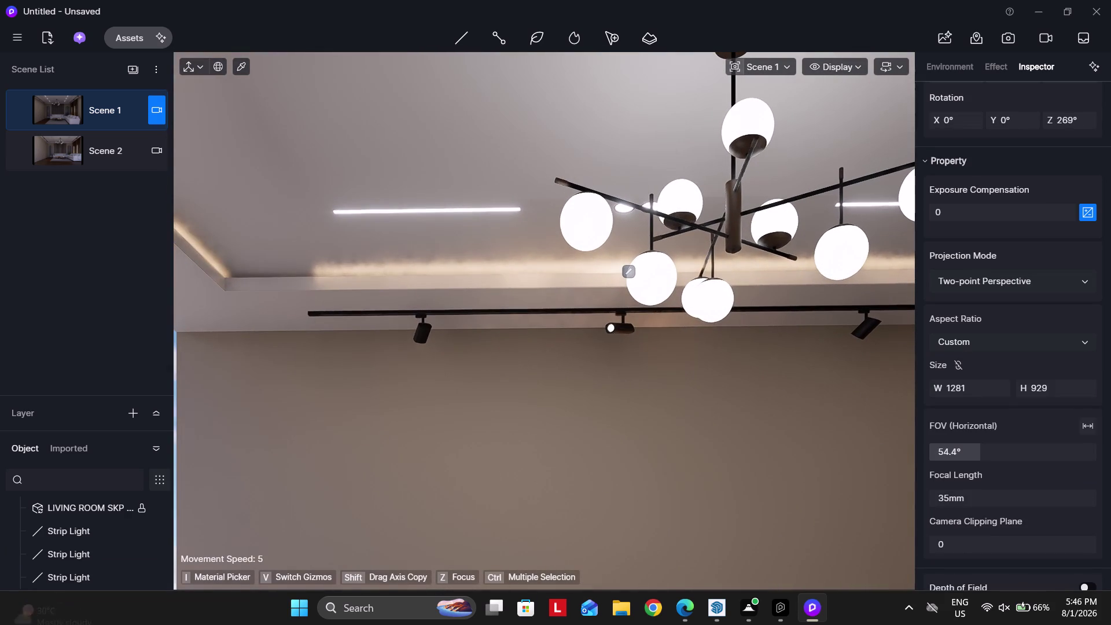
Select the cove strip light and raise its Size Y from 3624 to 4587.
click(629, 271)
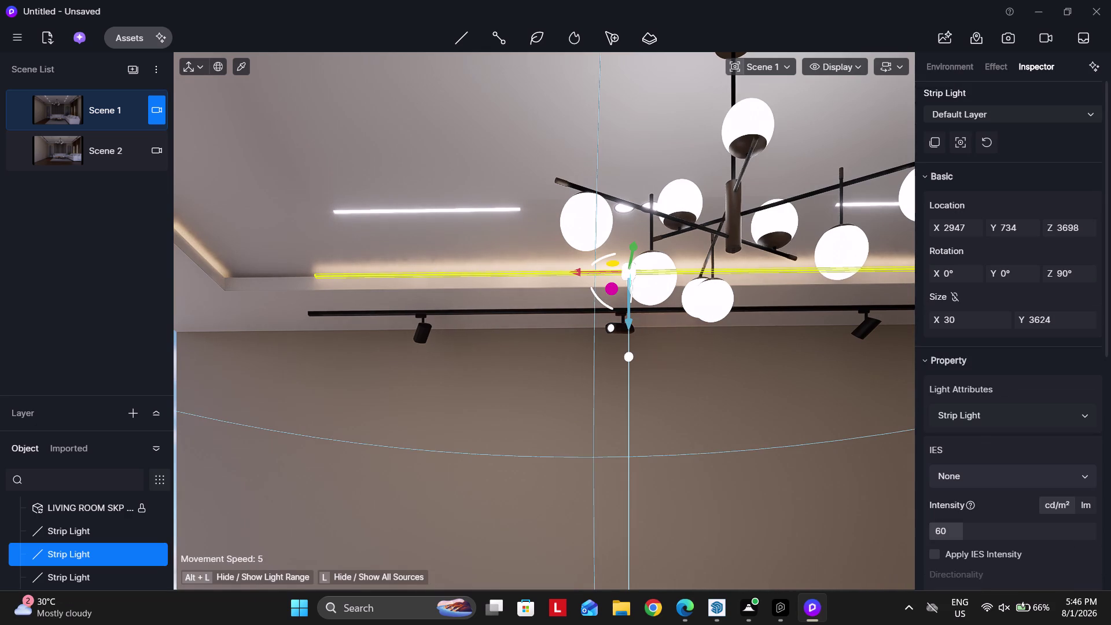
click(1041, 322)
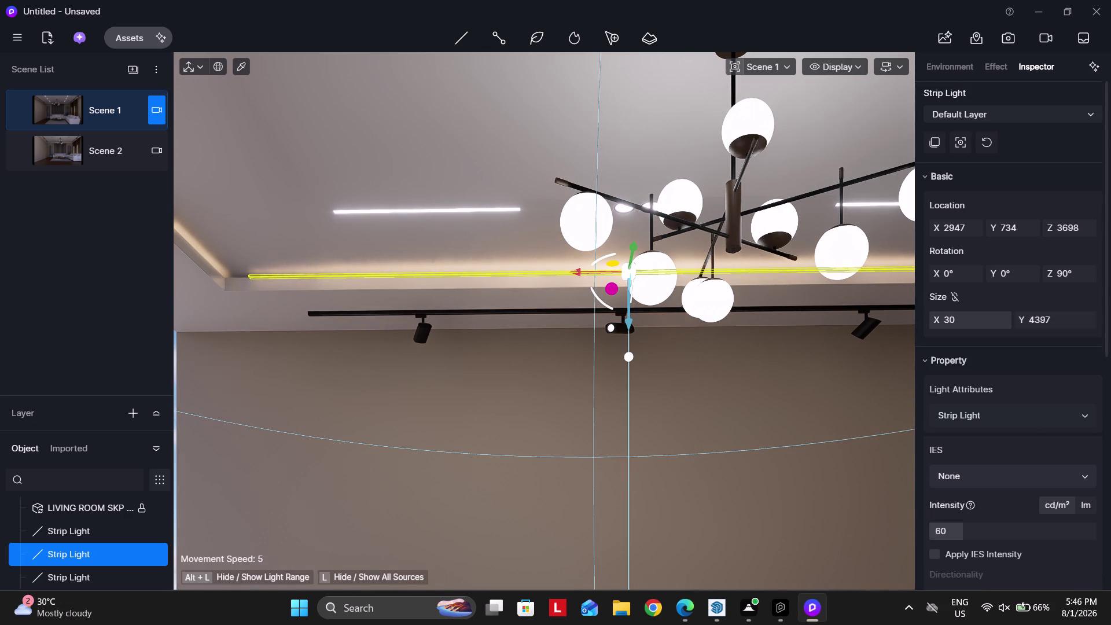
click(1036, 324)
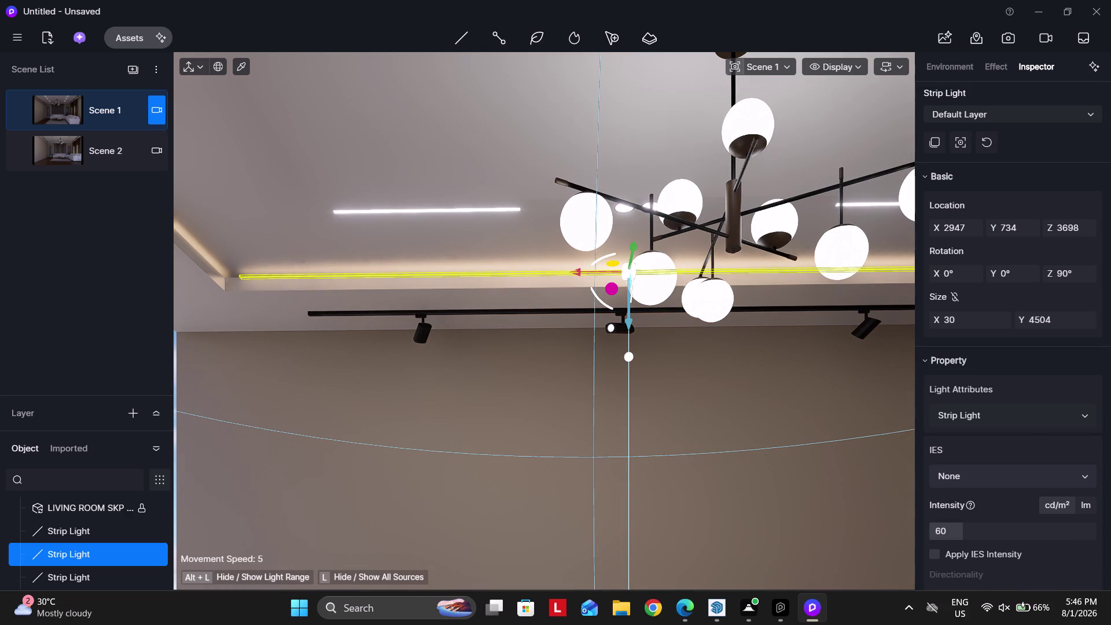
click(1044, 320)
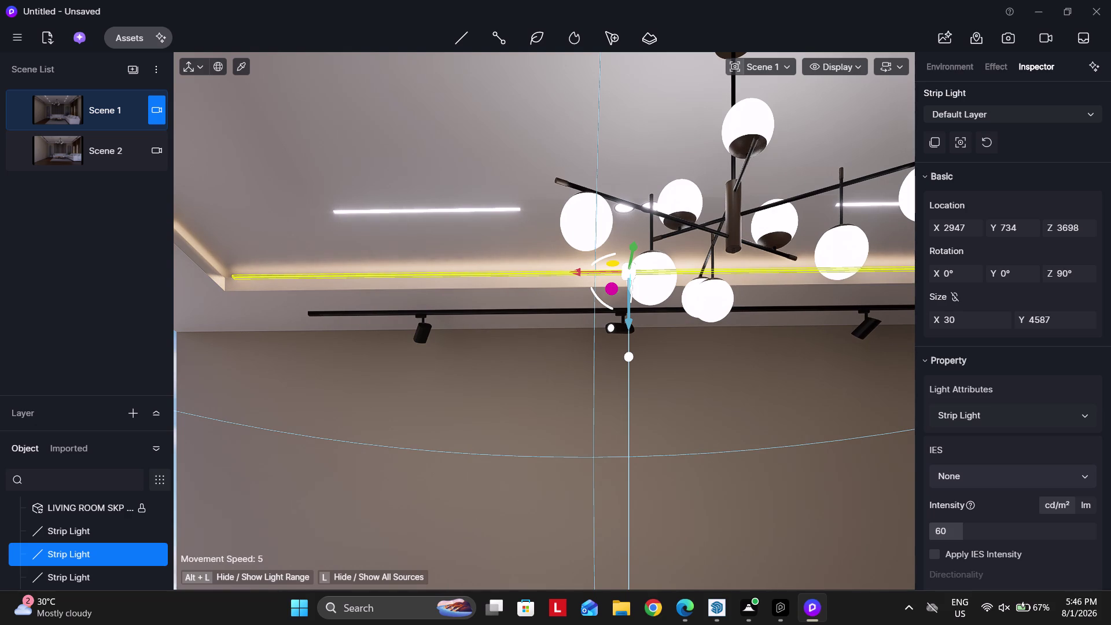
Fine-tune the strip light's height with the Z gizmo back to 3698.
drag(629, 318, 629, 316)
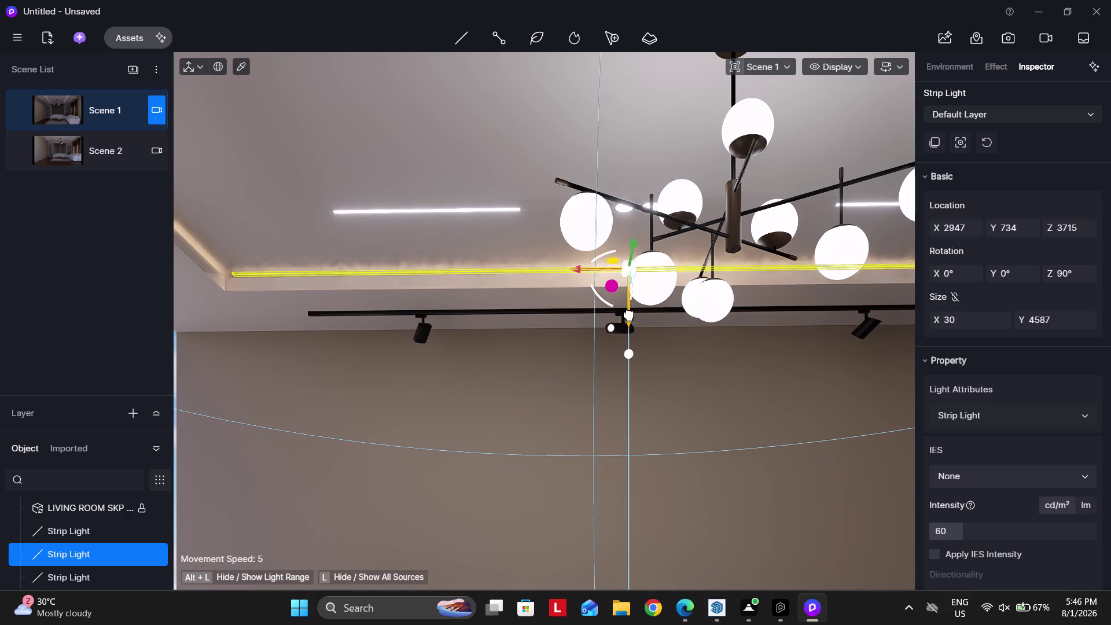
drag(629, 316, 634, 321)
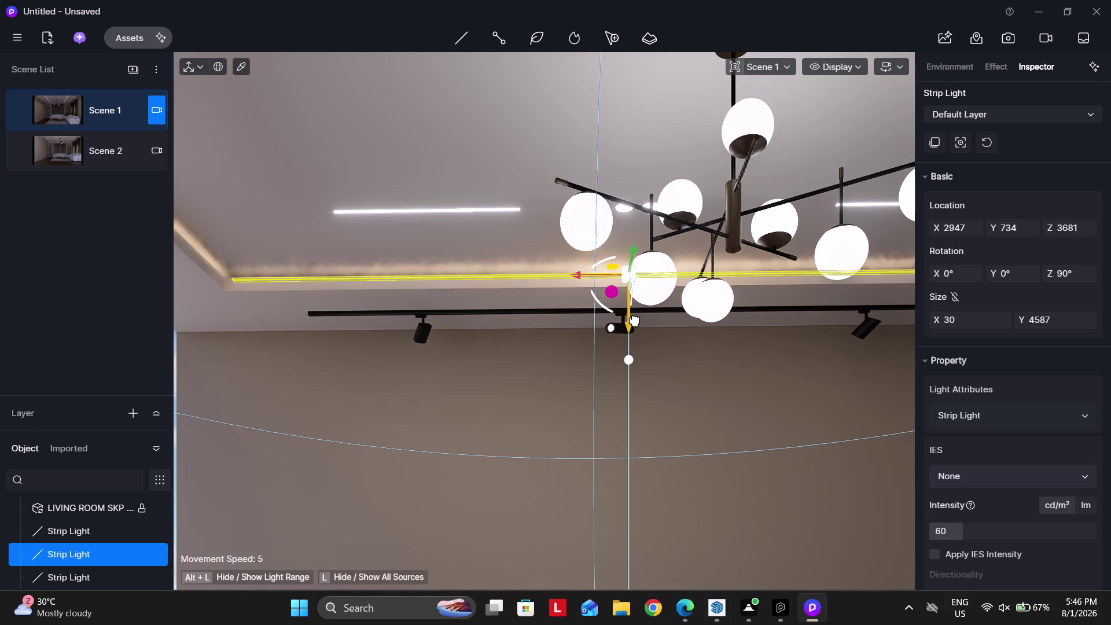
drag(635, 321, 634, 321)
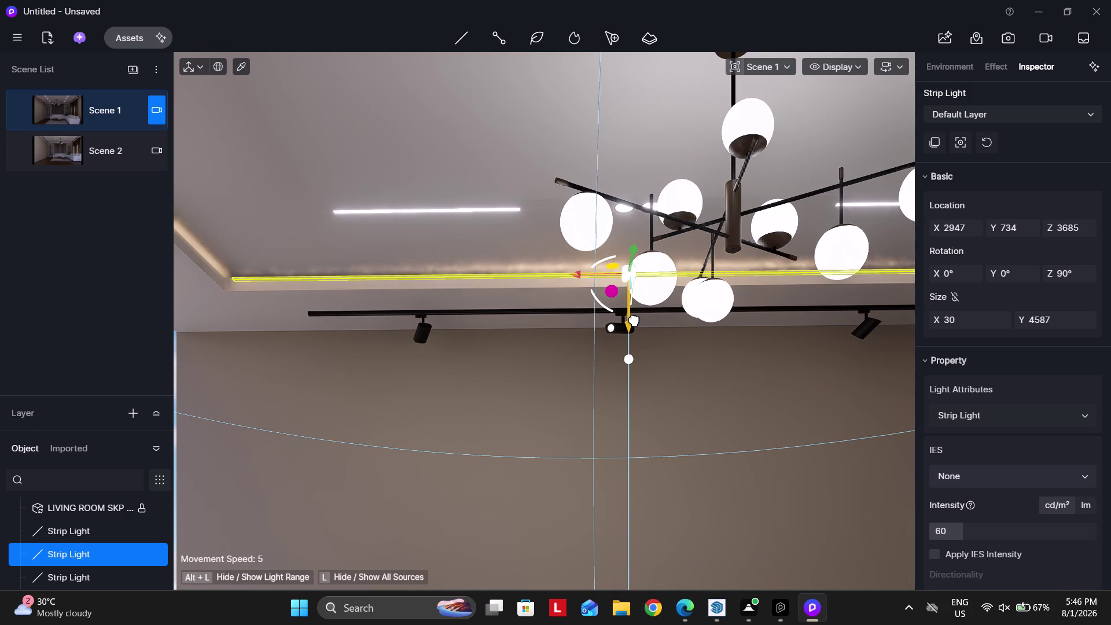
drag(634, 321, 635, 319)
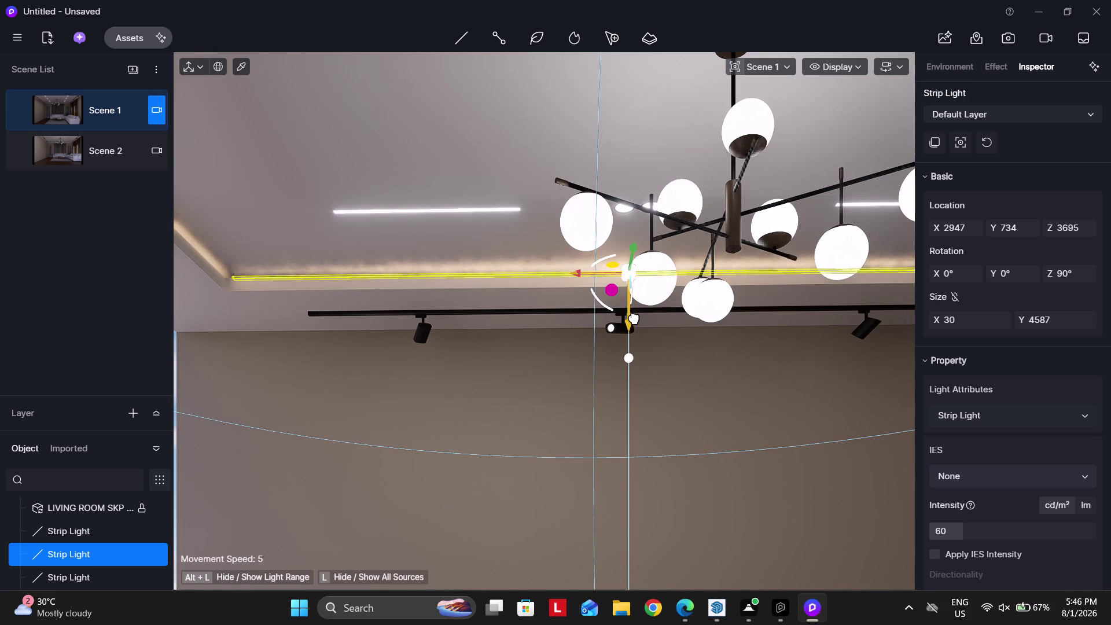
drag(634, 319, 634, 319)
scroll(up, 3)
scroll(up, 3)
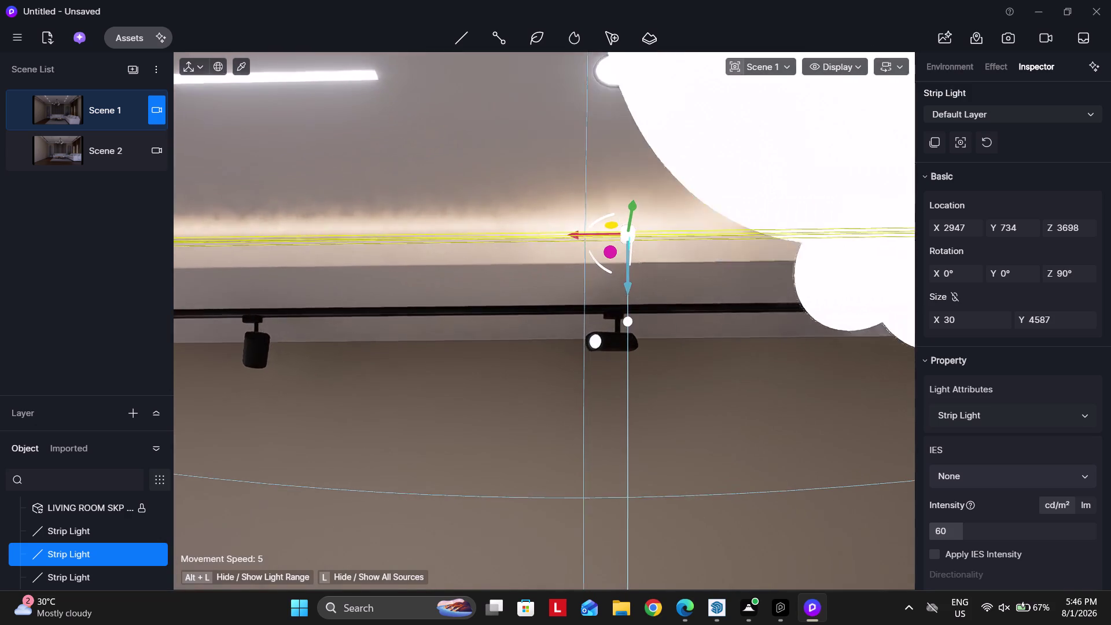
Move the strip light onto the left cove edge and start lengthening it.
key(a)
right_drag(591, 324, 623, 313)
right_drag(641, 321, 738, 310)
key(a)
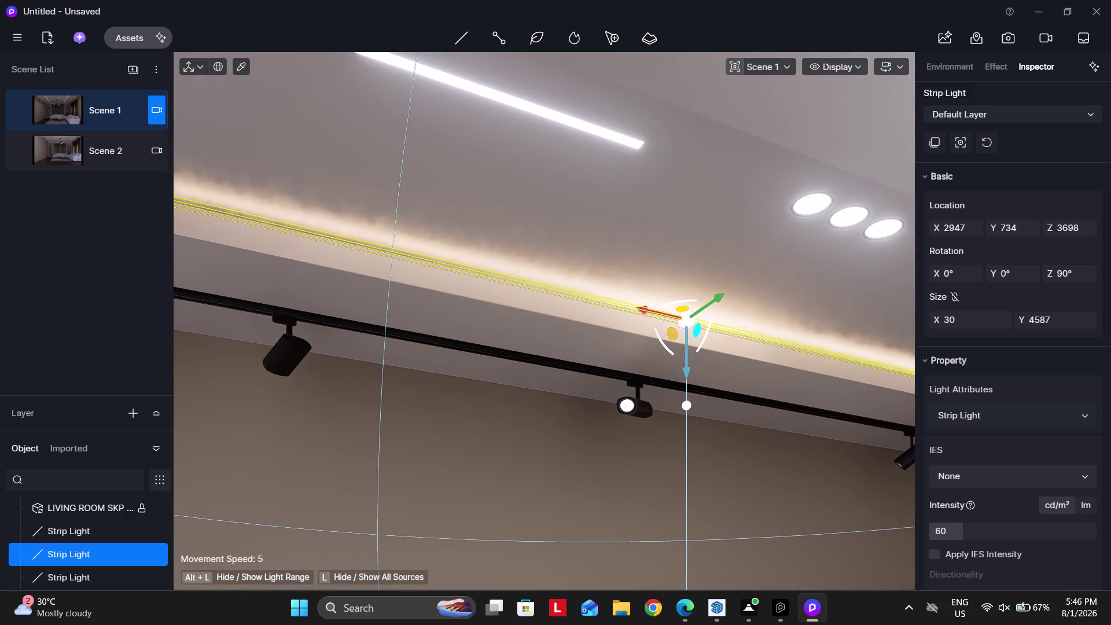
drag(718, 303, 709, 304)
right_drag(723, 327, 769, 331)
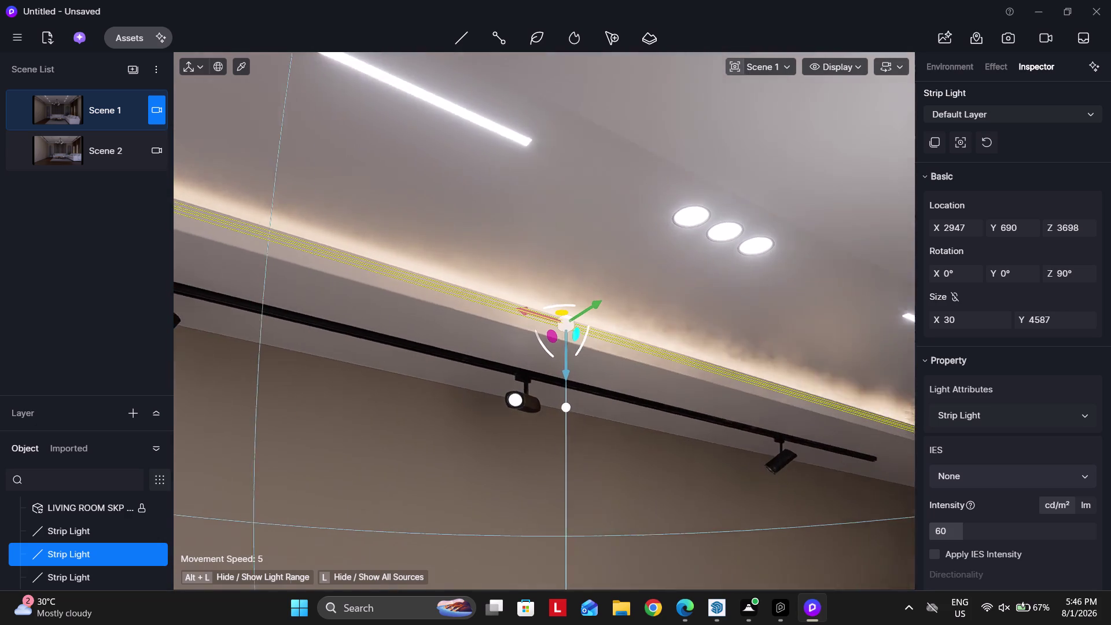
right_drag(770, 331, 809, 331)
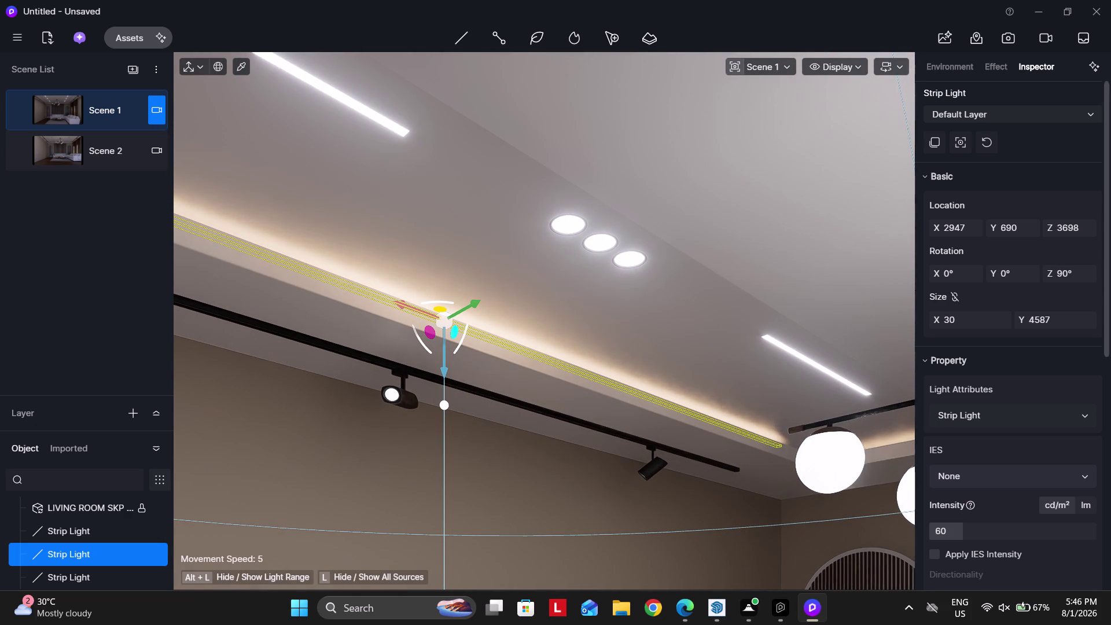
click(1047, 321)
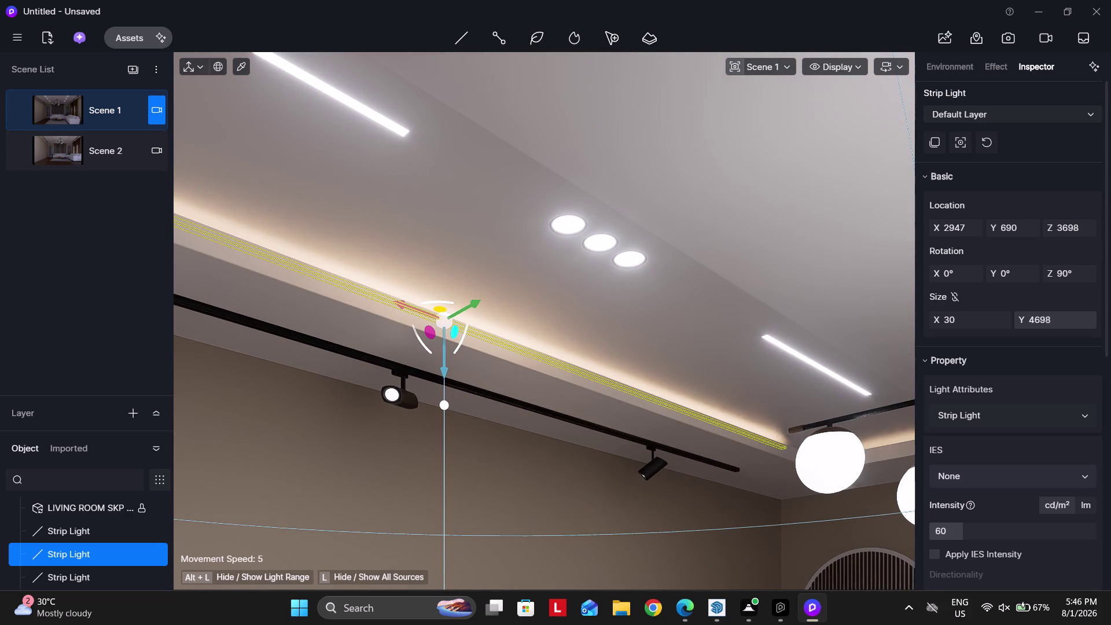
Fly through the room to inspect the strip light's end and the cove corner.
right_drag(506, 282, 240, 269)
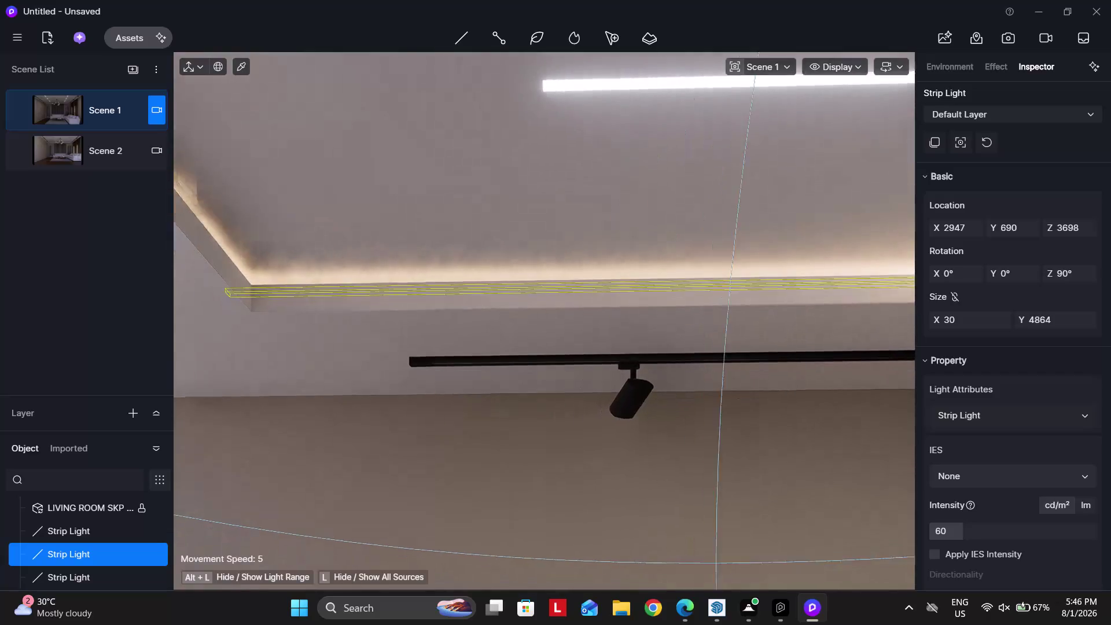
right_drag(240, 269, 614, 335)
key(w)
key(w)
key(w)
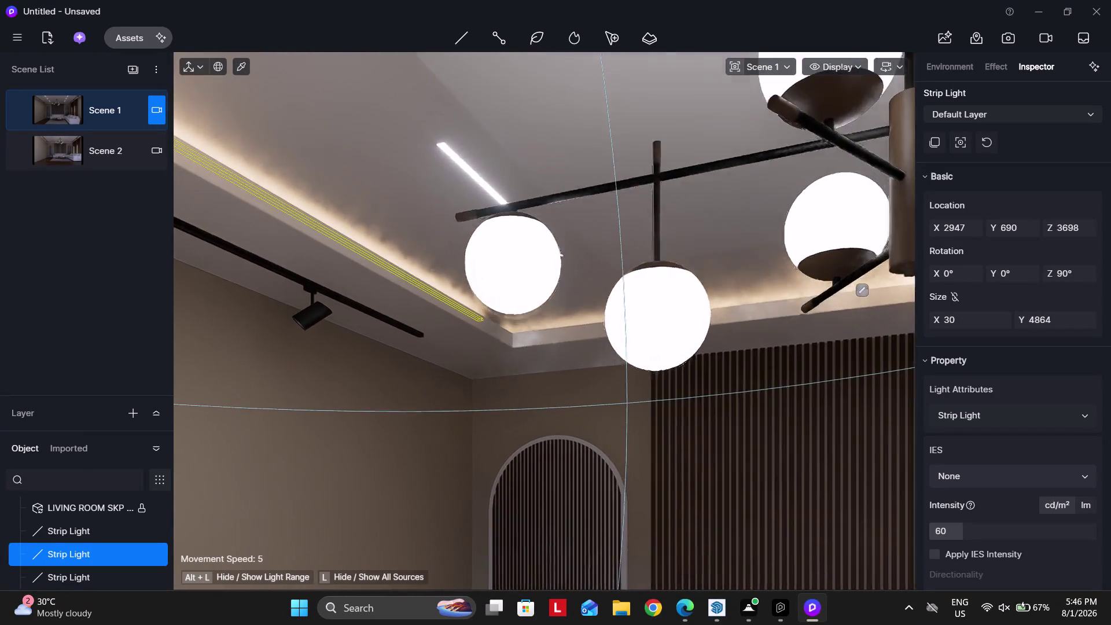
right_drag(503, 228, 283, 210)
key(s)
key(s)
key(s)
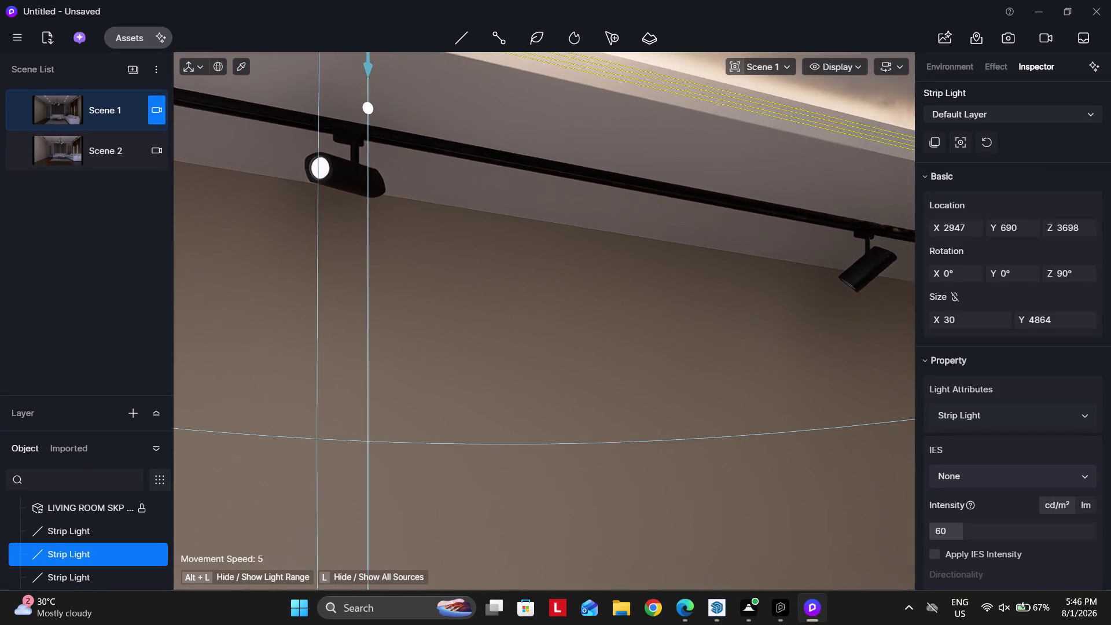
right_drag(283, 210, 287, 219)
right_drag(533, 233, 526, 237)
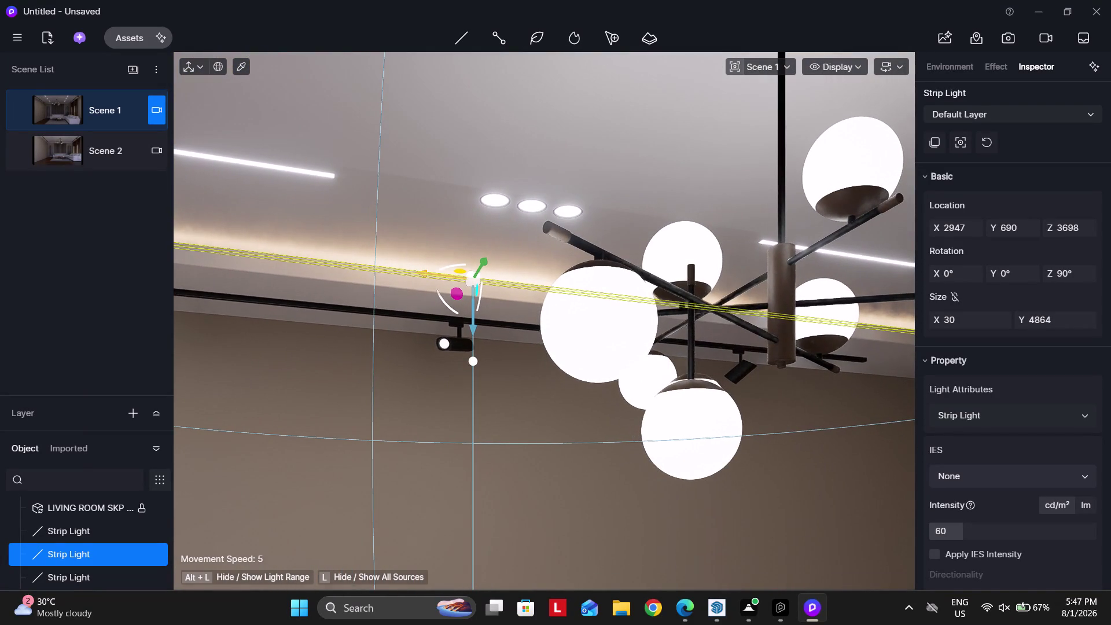
key(space)
key(space)
key(space)
Slide the strip light along the cove and stretch it to the corner (length 5066).
drag(434, 275, 446, 276)
right_drag(459, 280, 538, 215)
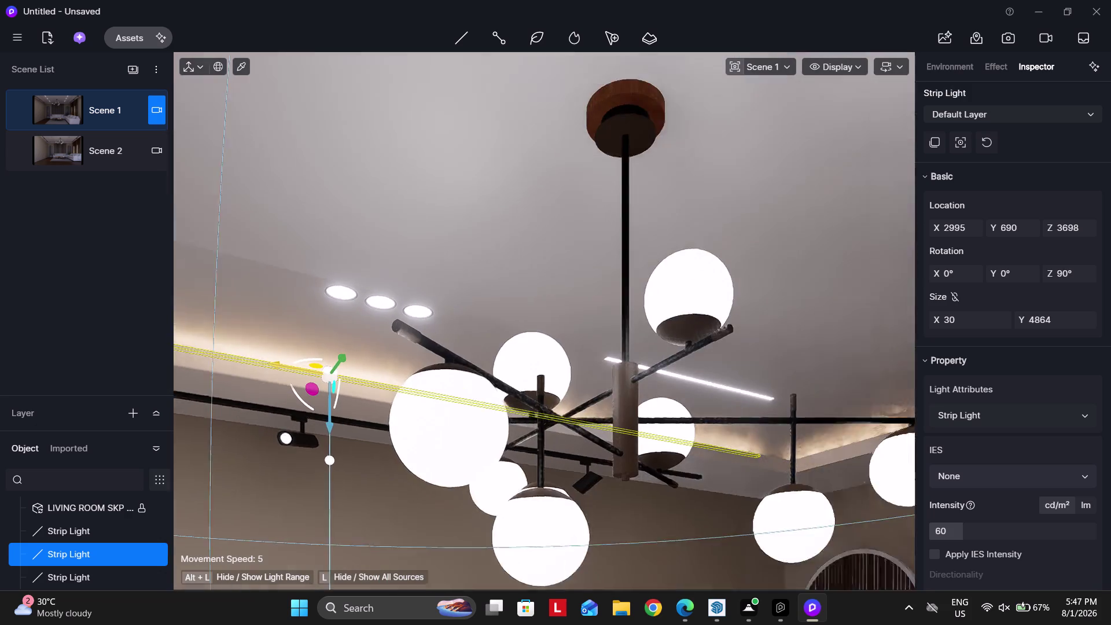
right_drag(538, 215, 542, 206)
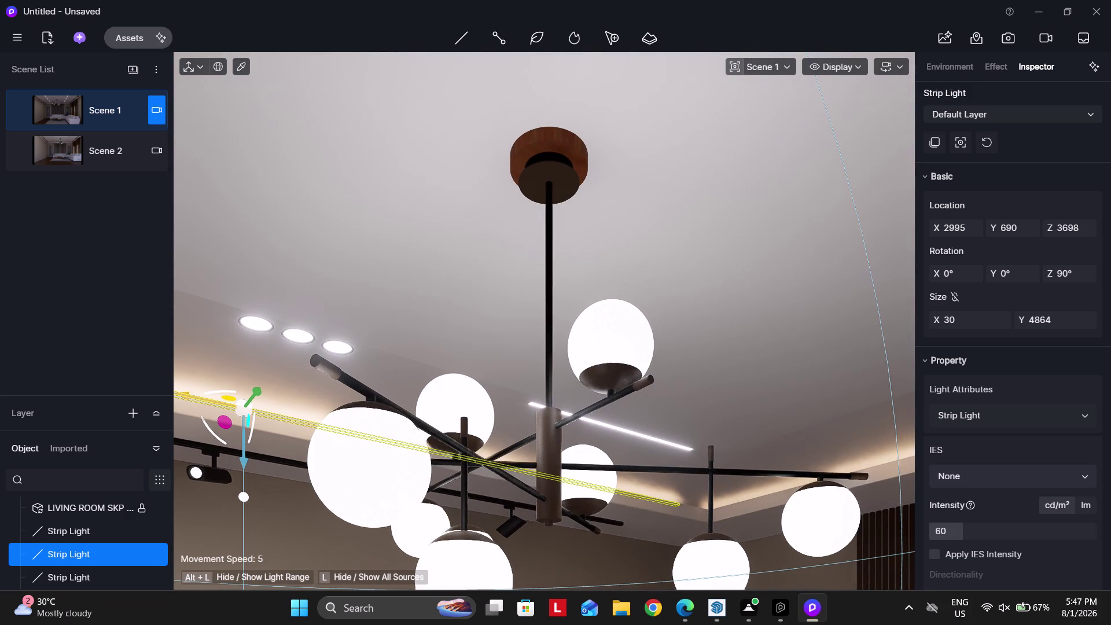
drag(192, 398, 221, 406)
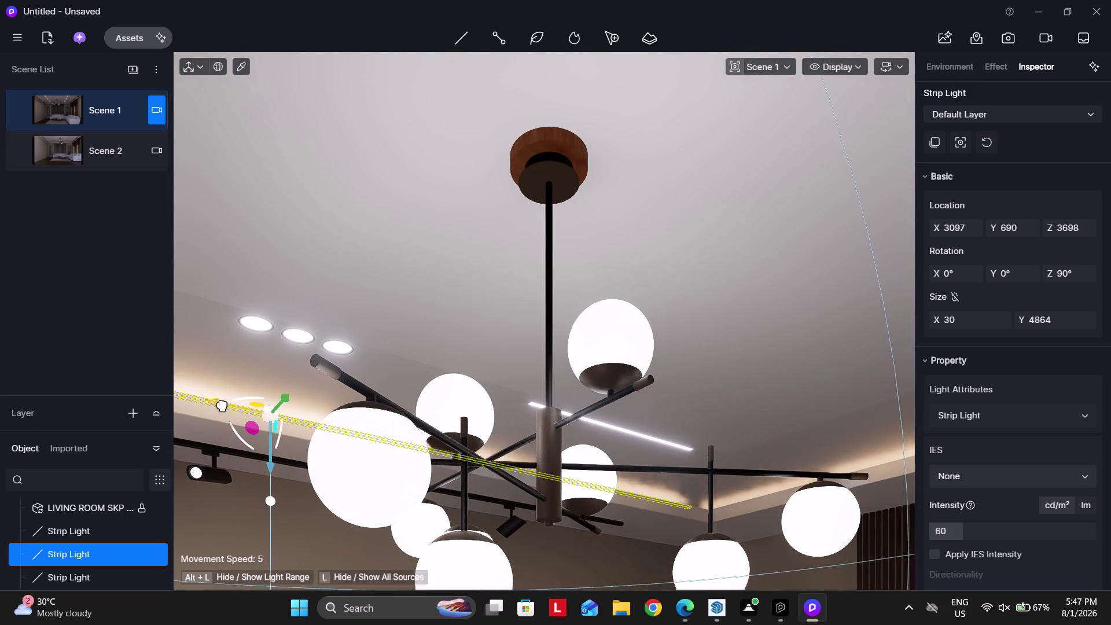
drag(221, 406, 233, 411)
right_drag(525, 362, 348, 380)
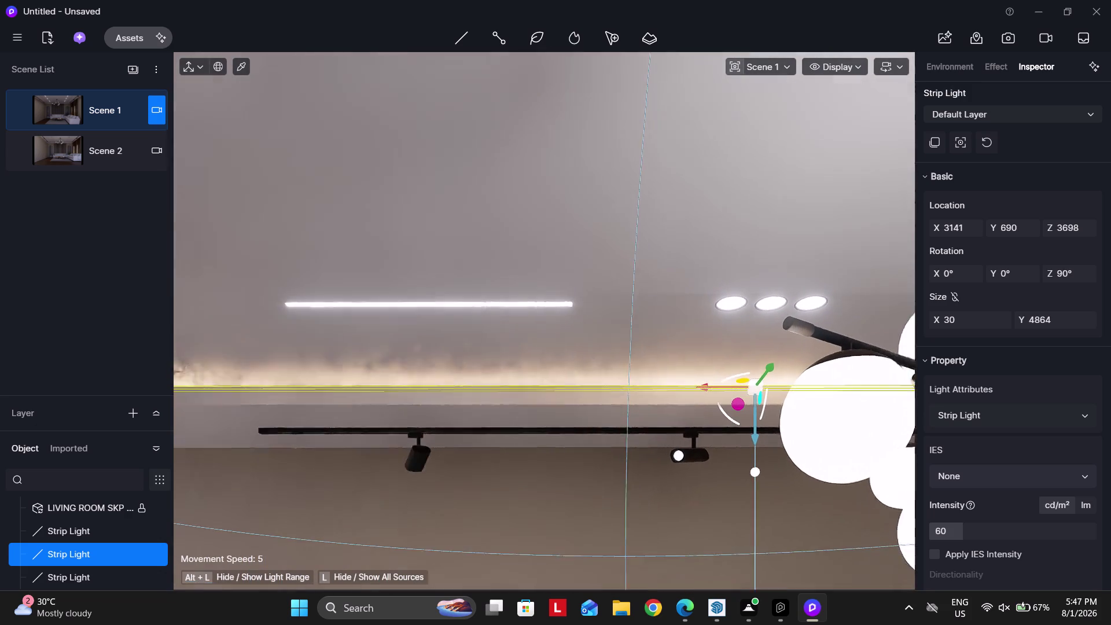
right_drag(348, 380, 516, 368)
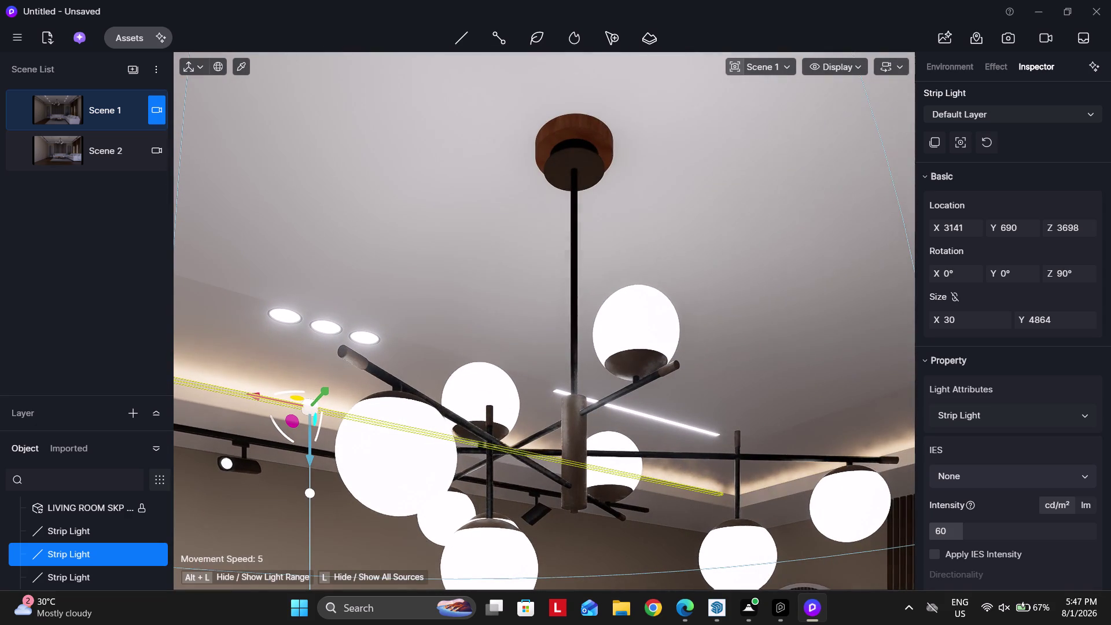
click(263, 396)
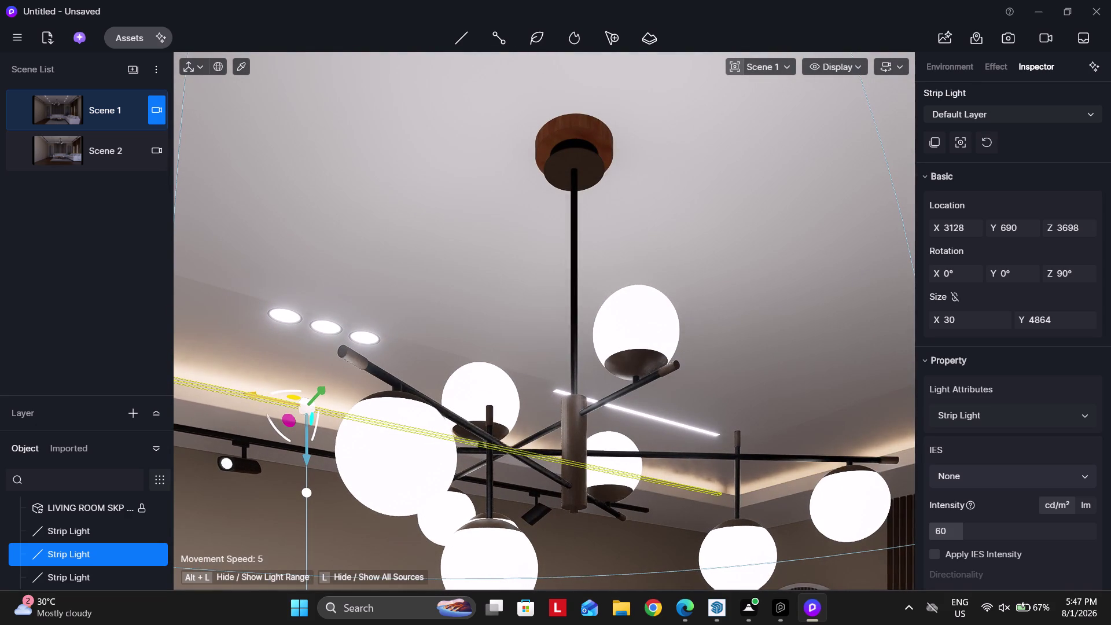
click(1045, 323)
right_drag(548, 379, 518, 382)
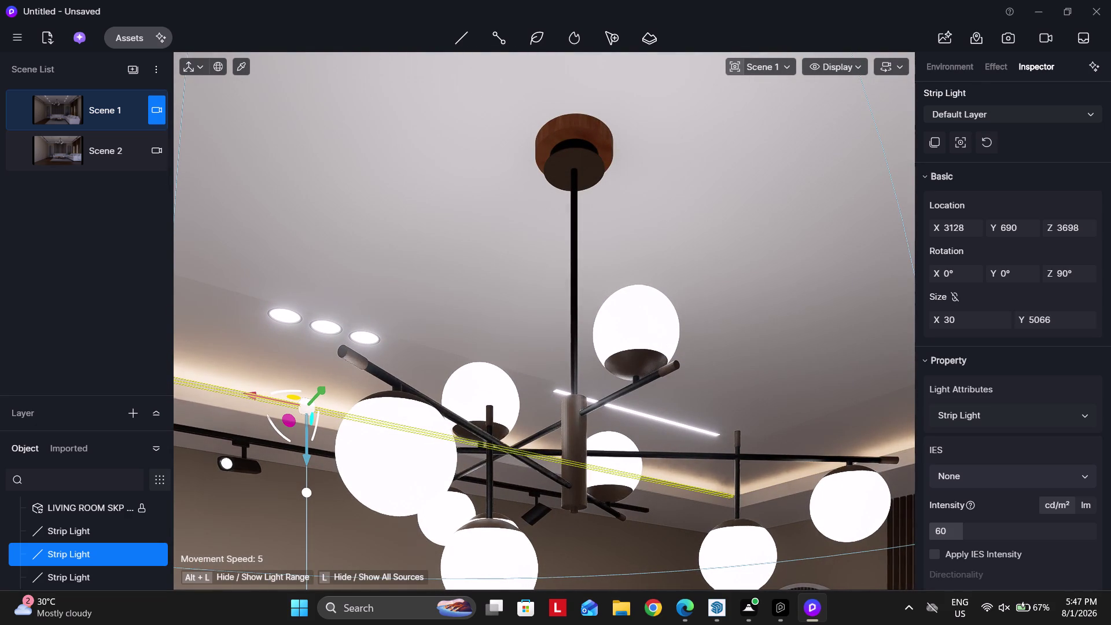
right_drag(517, 382, 346, 393)
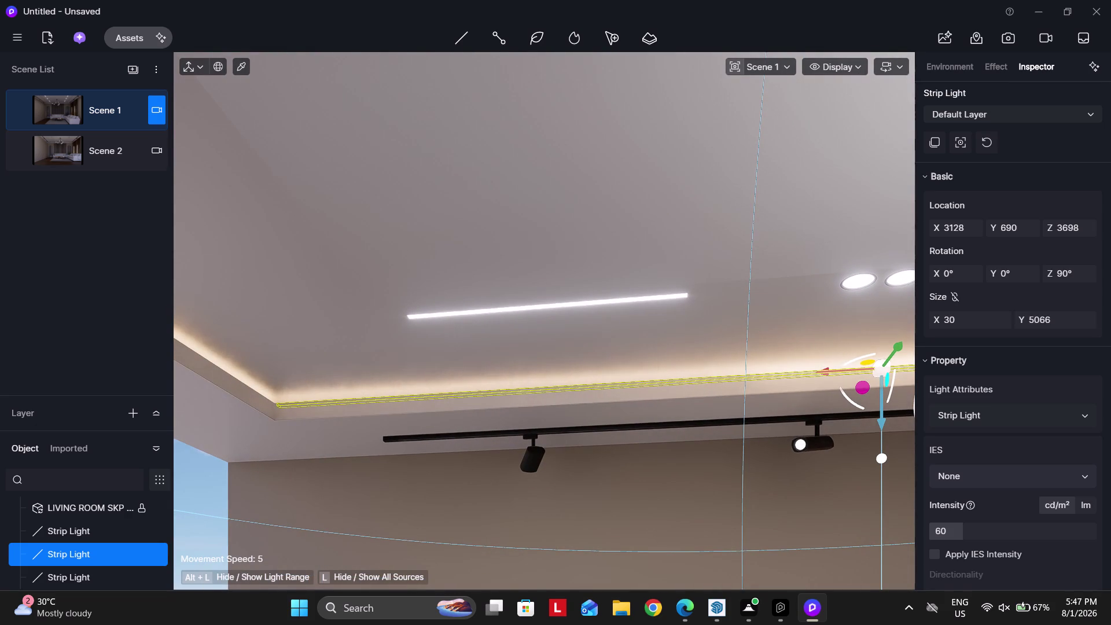
Adjust the left strip light's Y location in the Inspector, then deselect it.
click(102, 80)
click(95, 108)
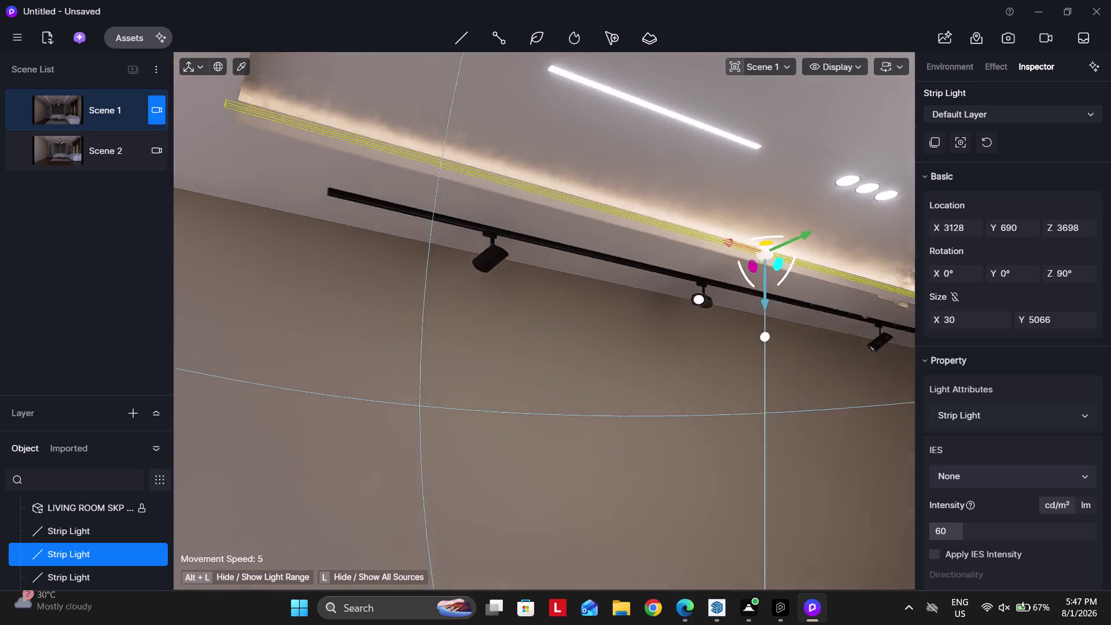
key(Escape)
key(Escape)
click(587, 340)
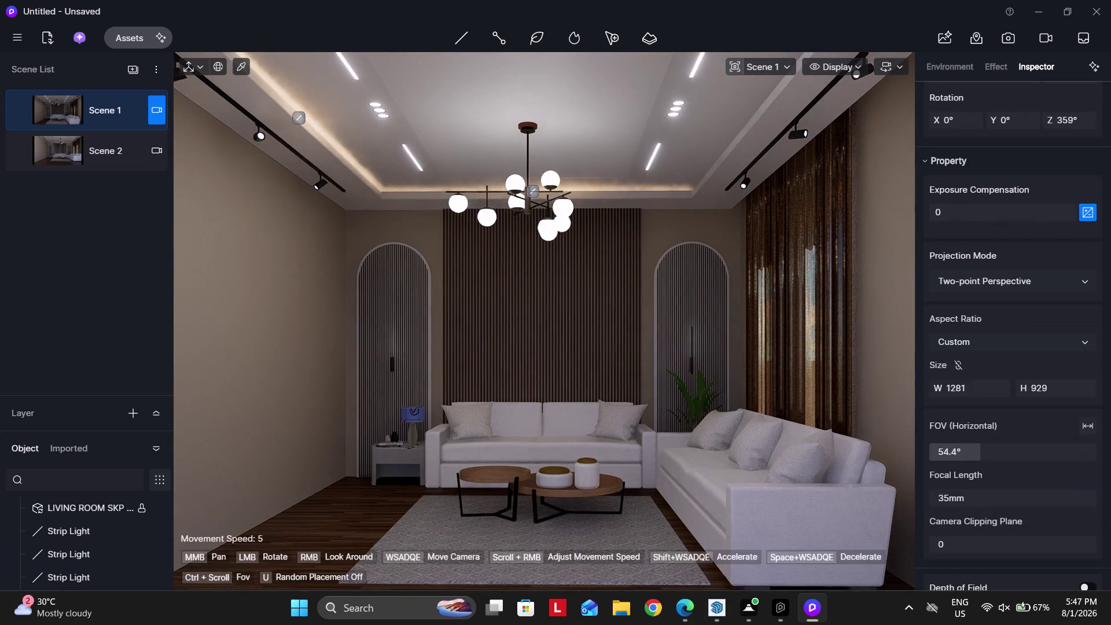
key(Escape)
key(Escape)
click(301, 119)
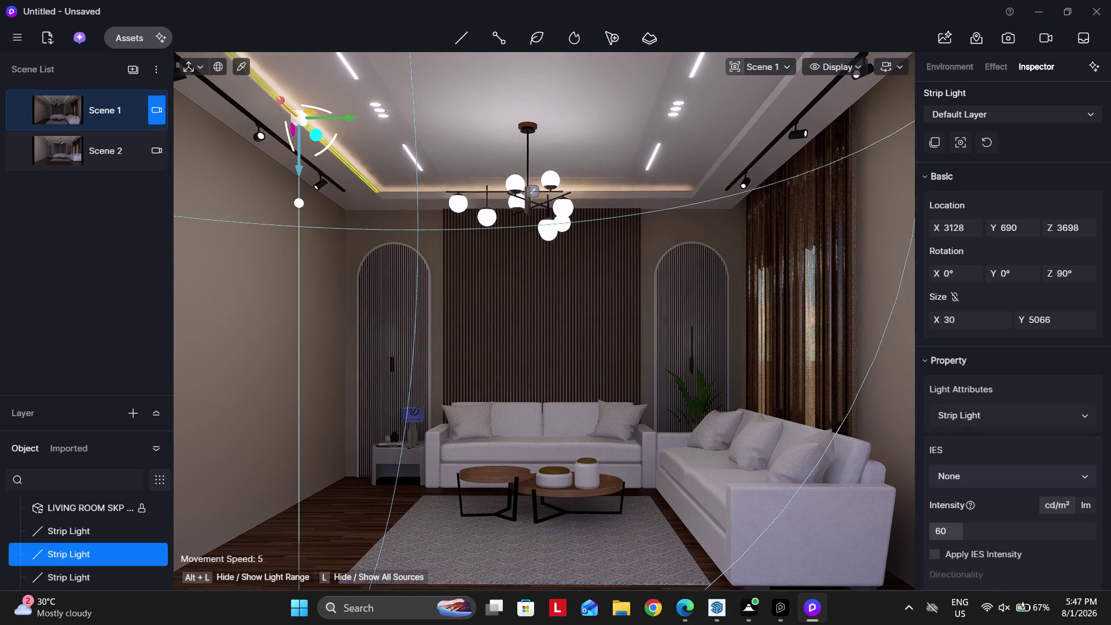
click(344, 119)
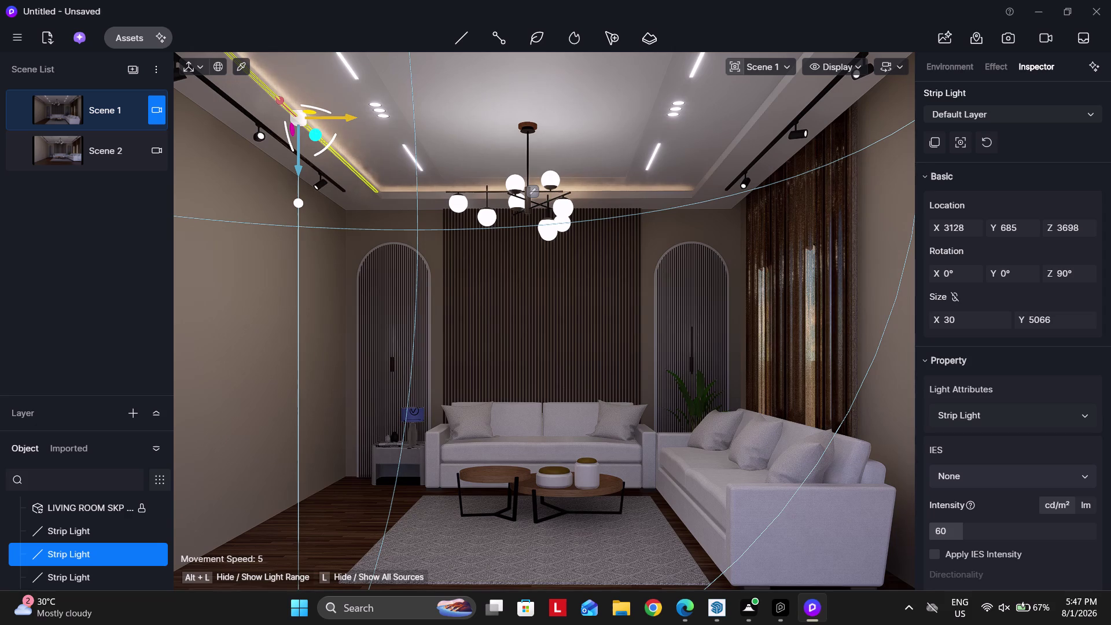
key(Escape)
click(490, 74)
key(Escape)
click(304, 119)
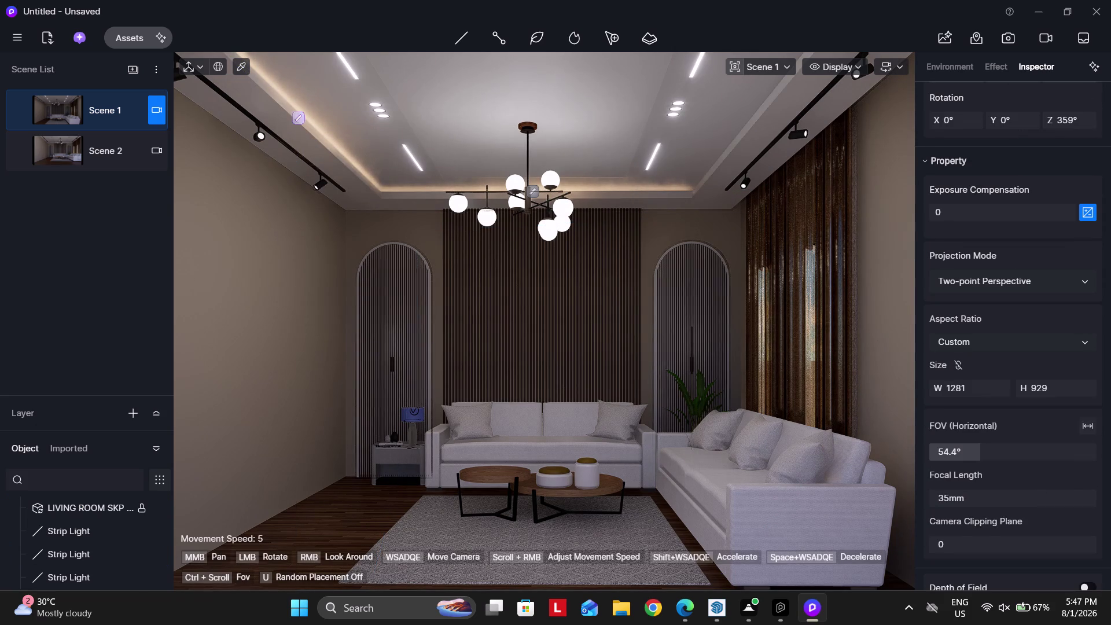
Copy the strip light across to the right cove and rotate it 180° on Z.
drag(329, 119, 574, 122)
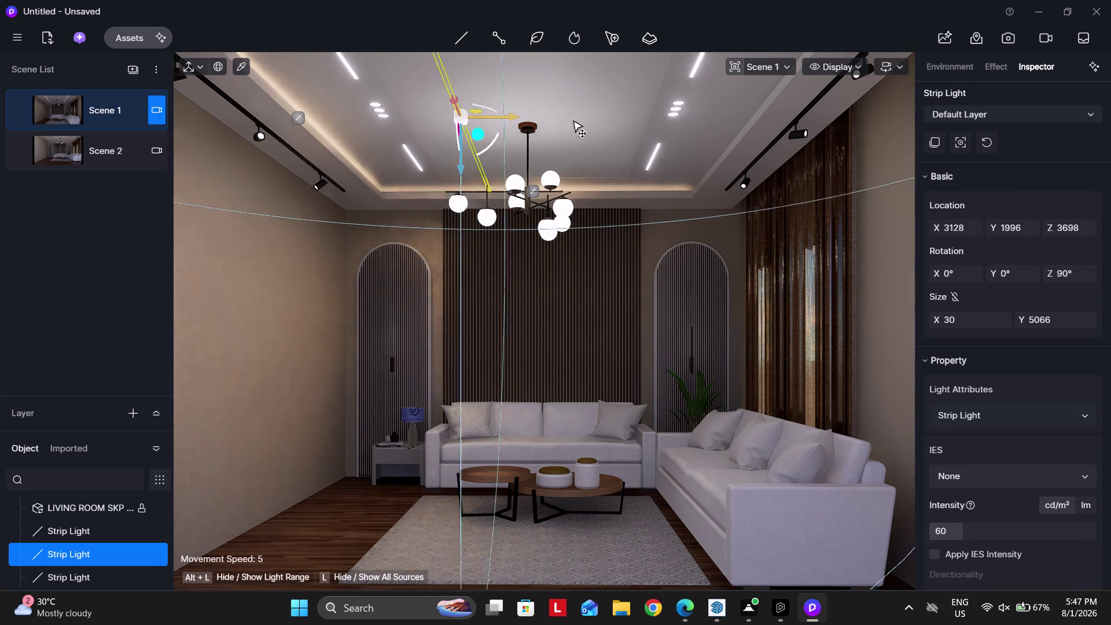
drag(574, 121, 724, 124)
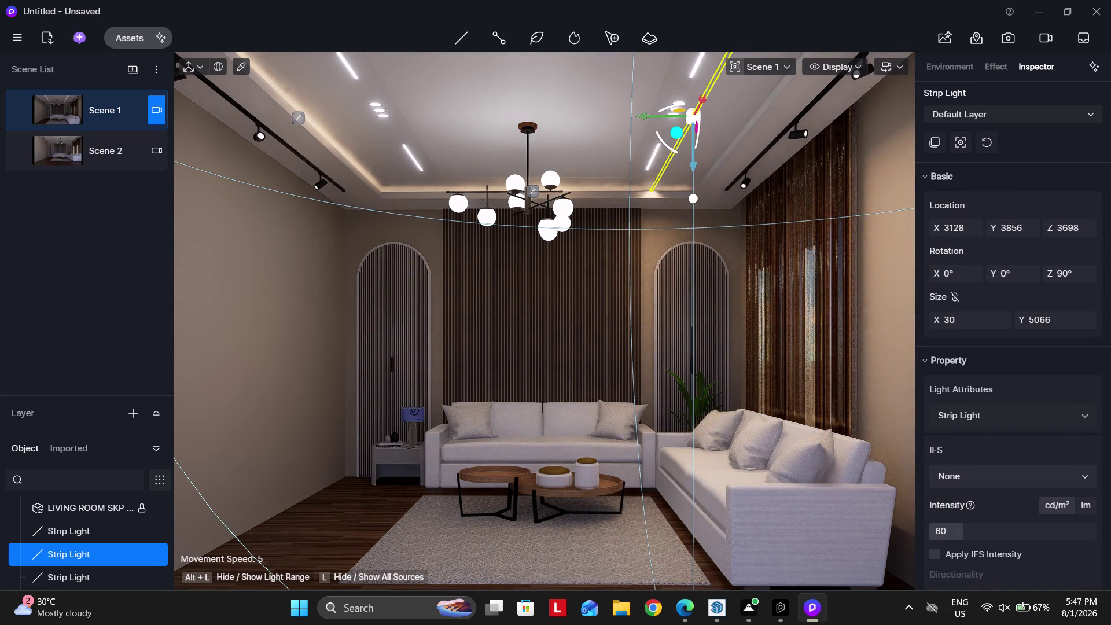
drag(674, 108, 713, 175)
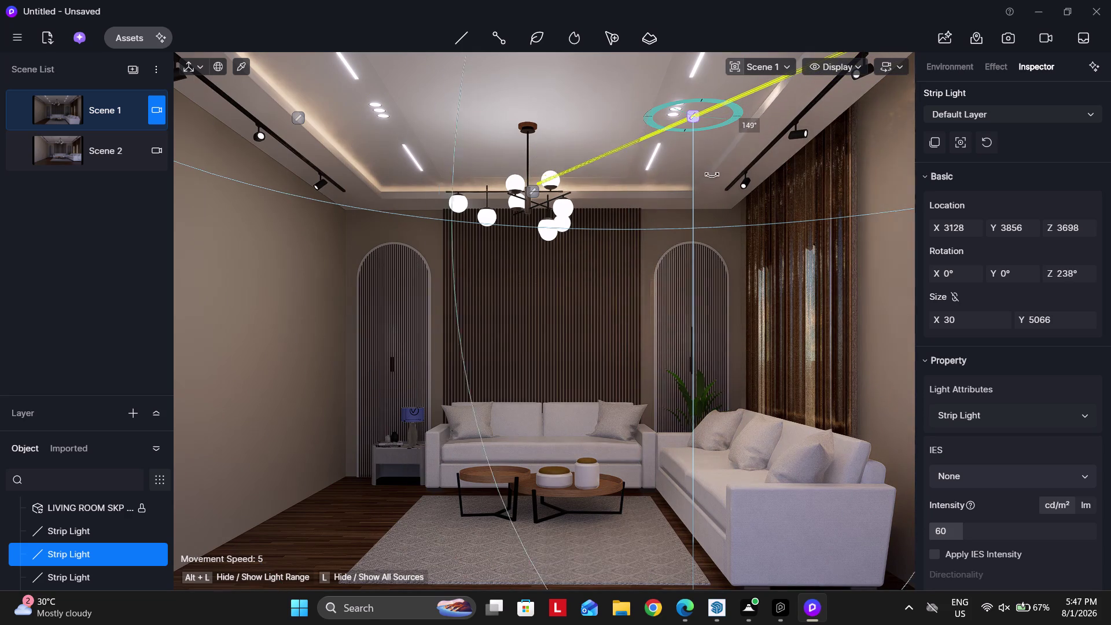
drag(713, 175, 869, 197)
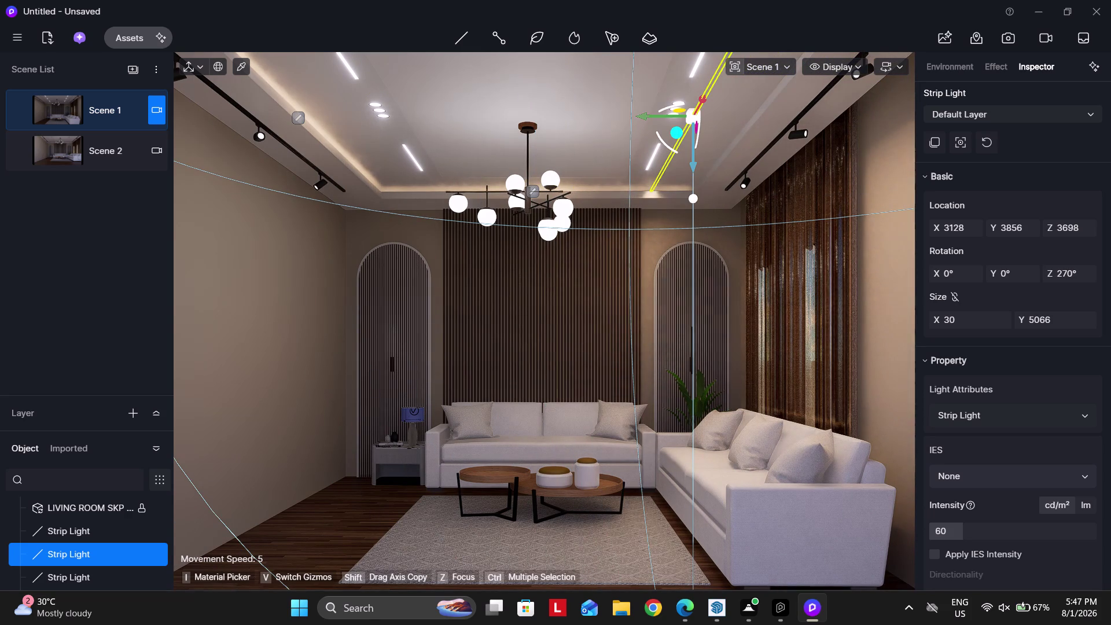
Slide the copied strip light along toward the end of the right cove.
key(w)
right_drag(654, 130, 671, 108)
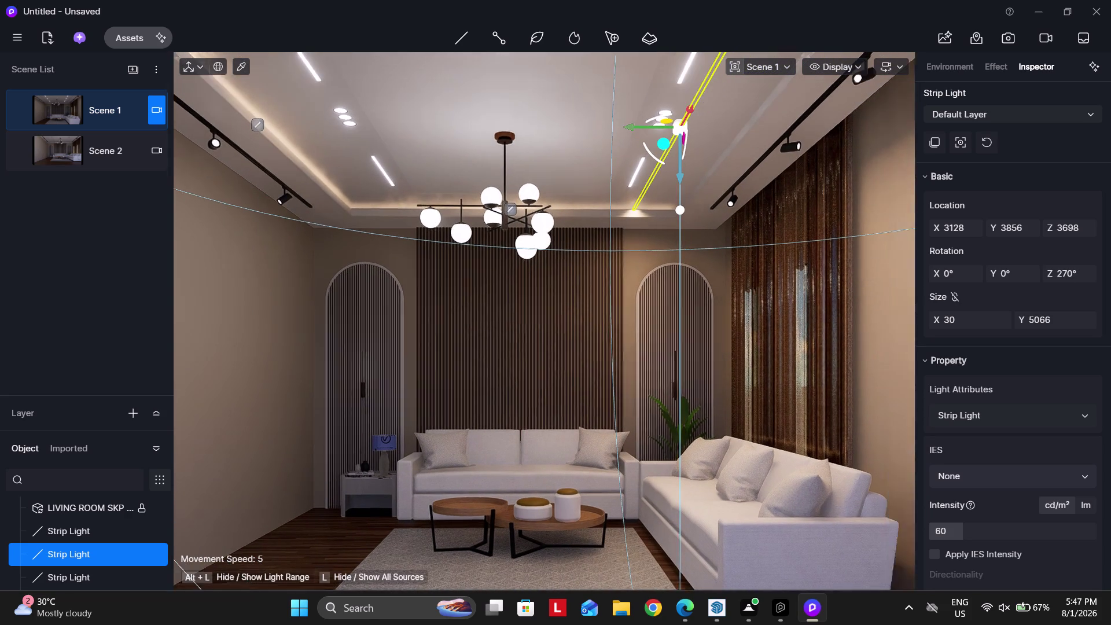
right_drag(671, 108, 673, 106)
drag(607, 146, 648, 152)
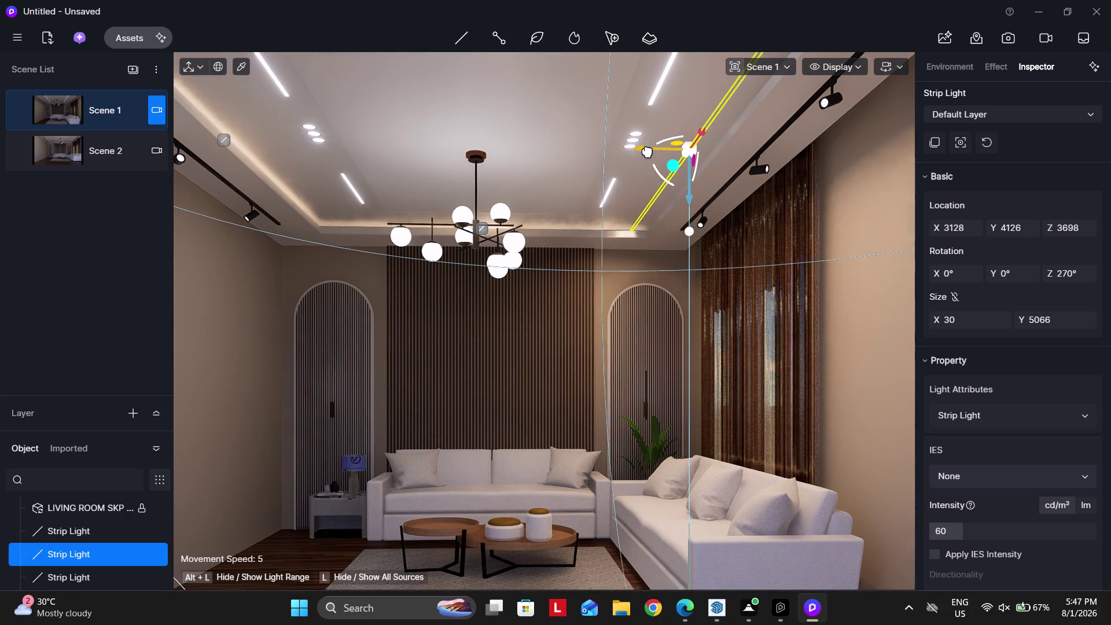
drag(647, 153, 671, 156)
Zoom along the right cove and nudge the strip light flush with its end.
scroll(up, 3)
scroll(up, 3)
scroll(up, 3)
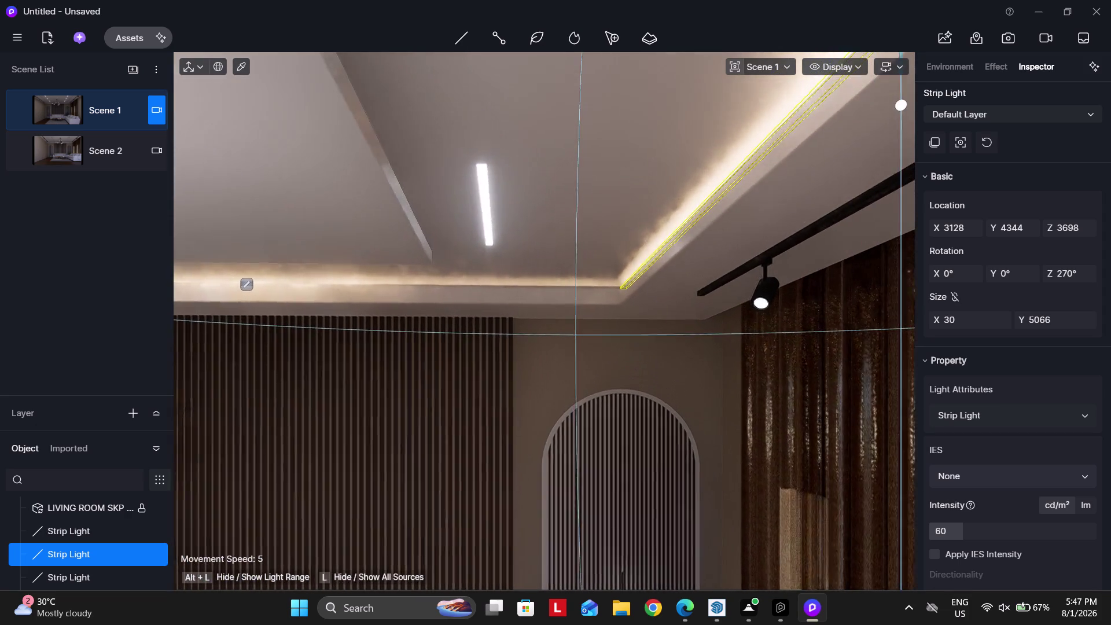
scroll(up, 3)
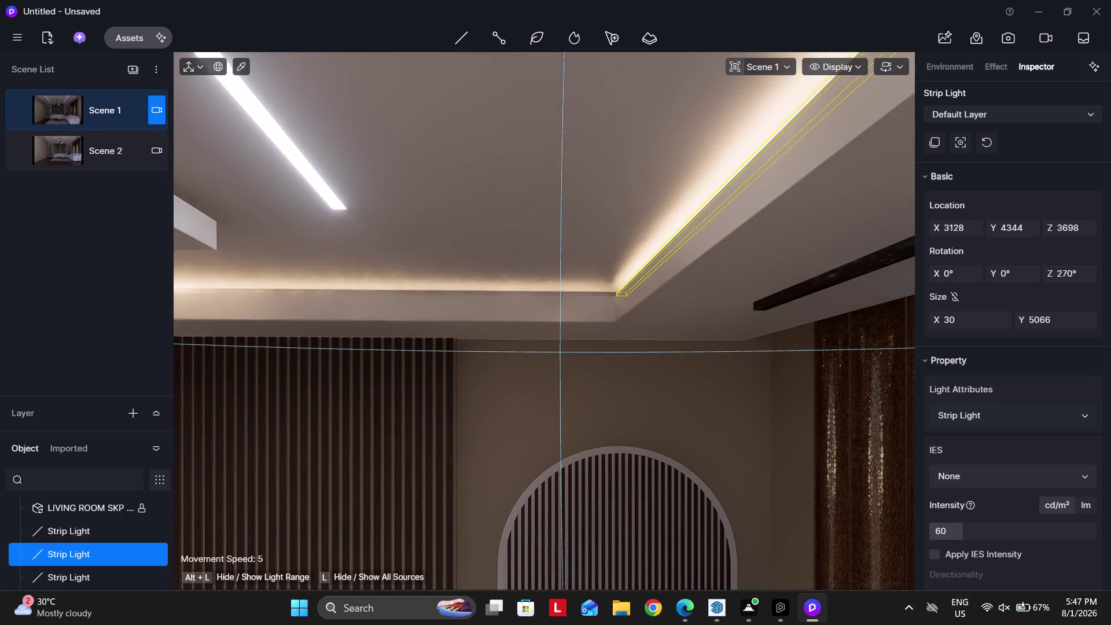
scroll(down, 3)
right_drag(645, 247, 670, 198)
scroll(up, 3)
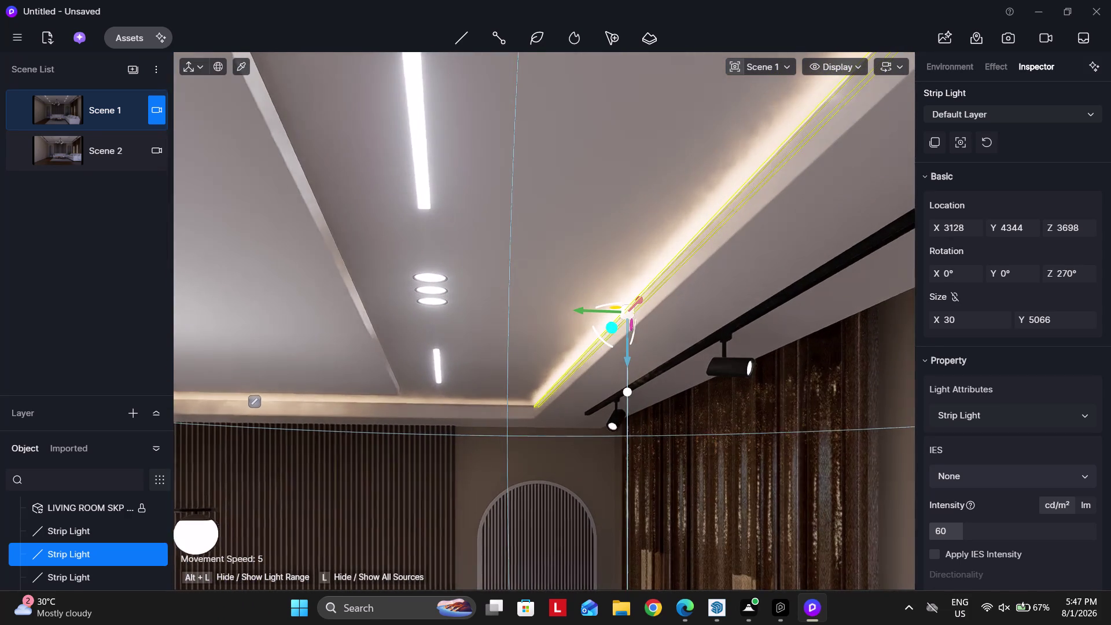
scroll(up, 3)
drag(590, 306, 593, 307)
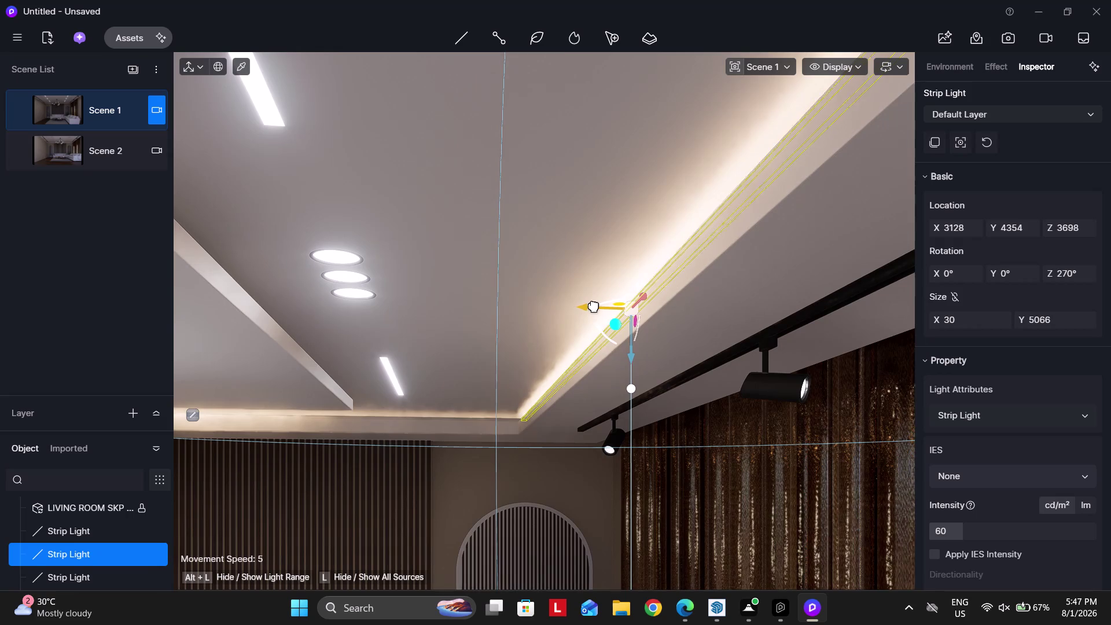
drag(594, 307, 602, 308)
scroll(up, 3)
Fine-tune the strip light's height inside the cove to 3692 and restore the room view.
key(w)
key(q)
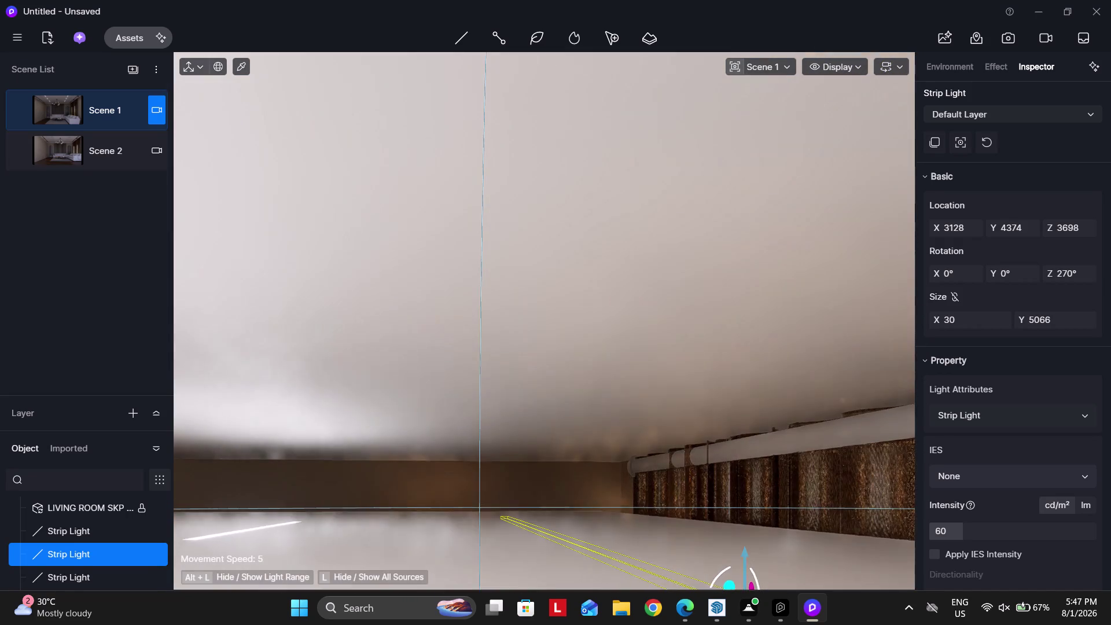
text(ee)
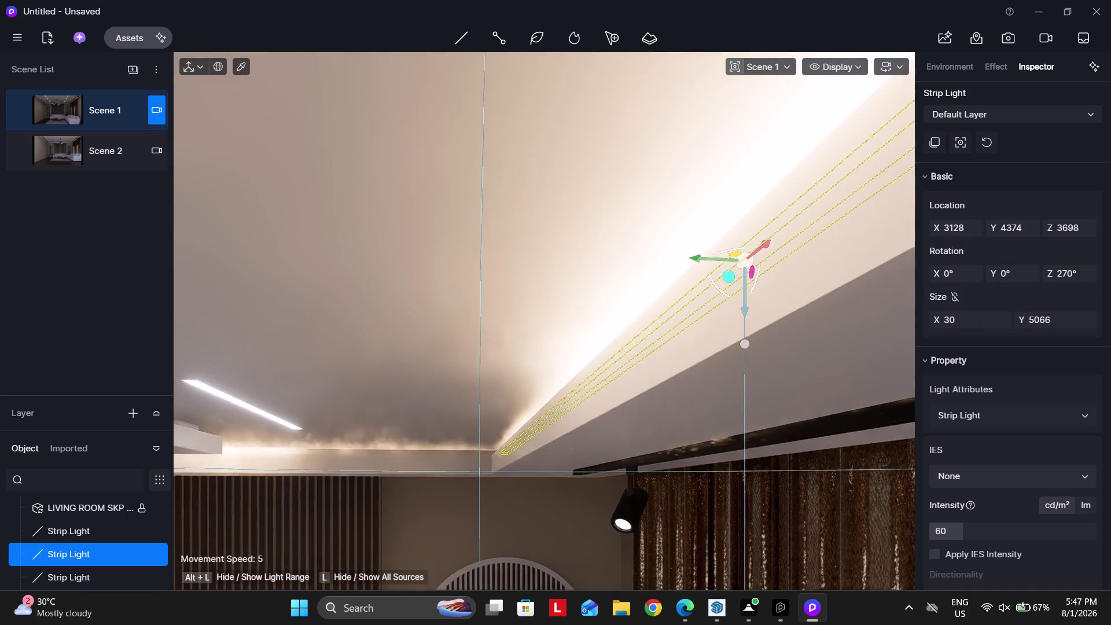
text(dd)
text(aq)
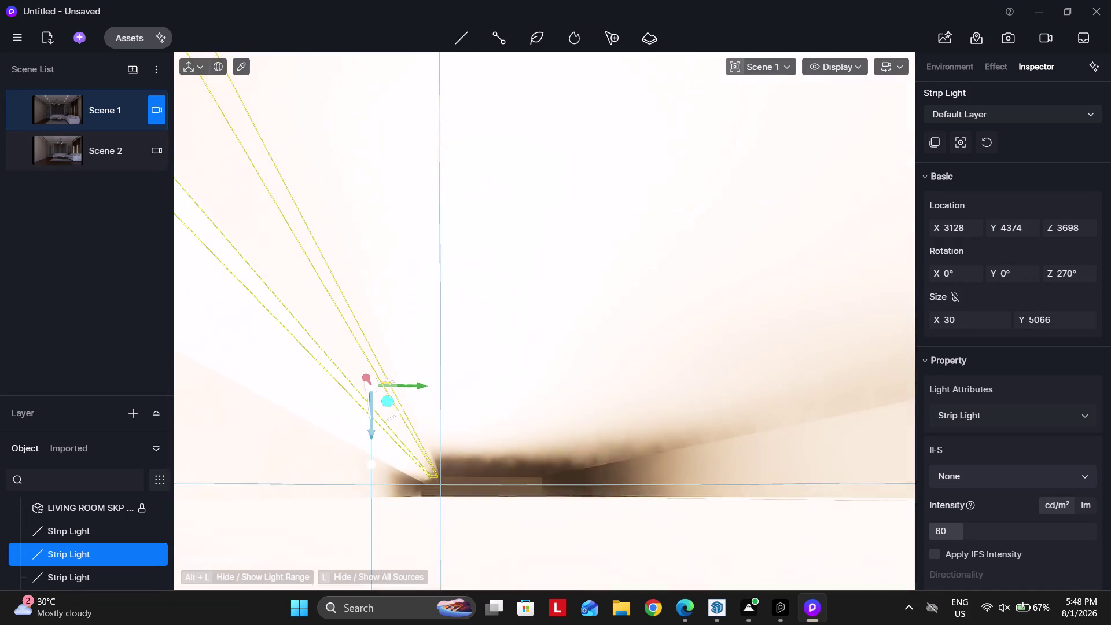
key(a)
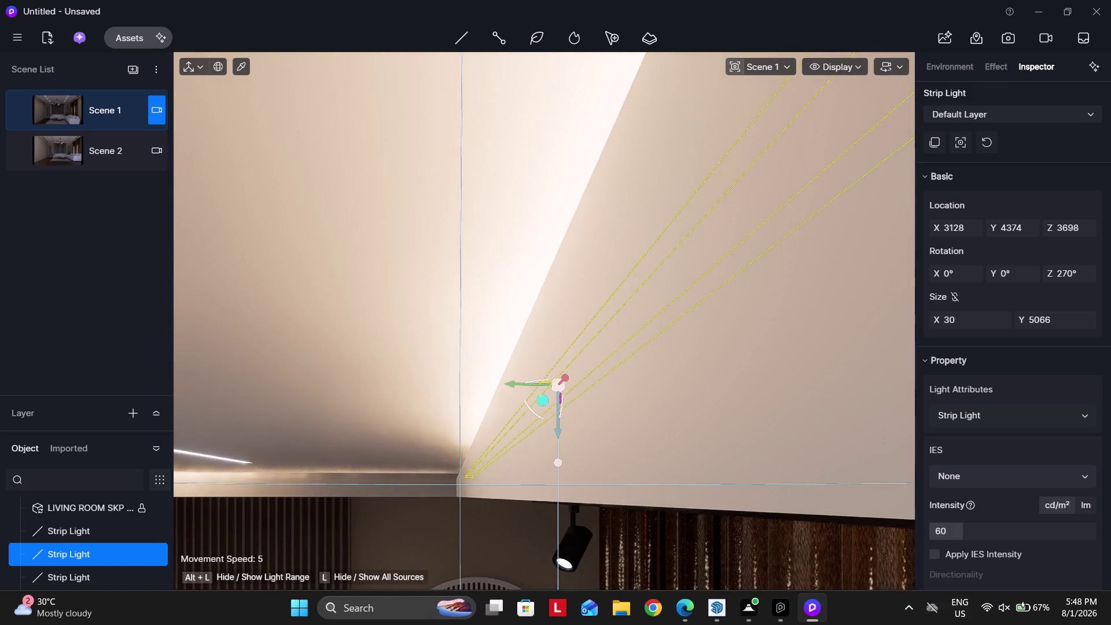
key(space)
text(q)
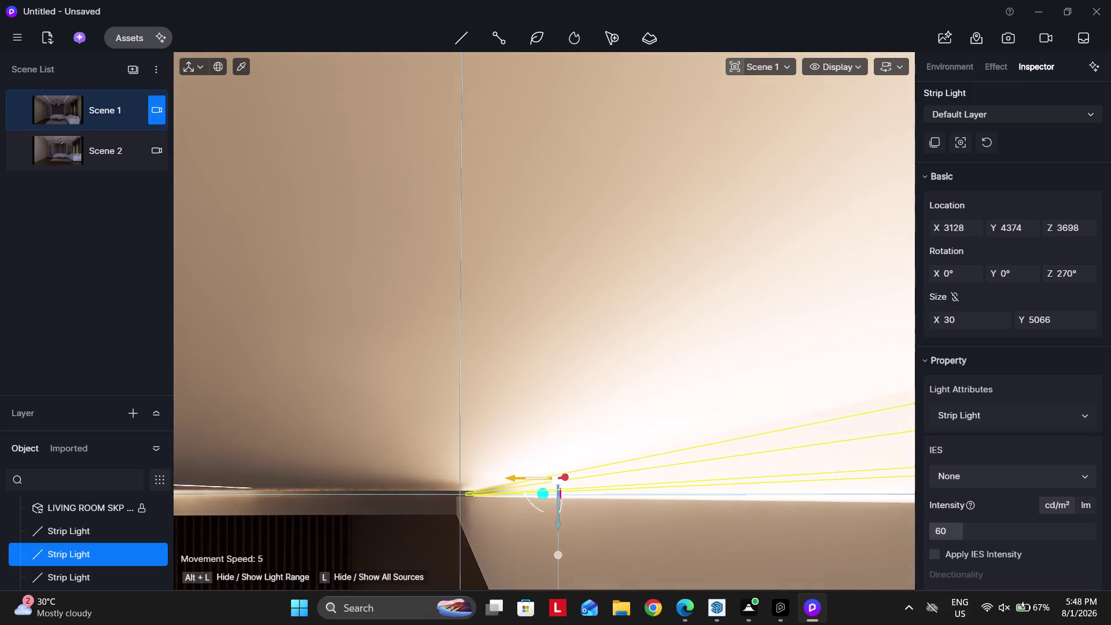
drag(558, 513, 559, 531)
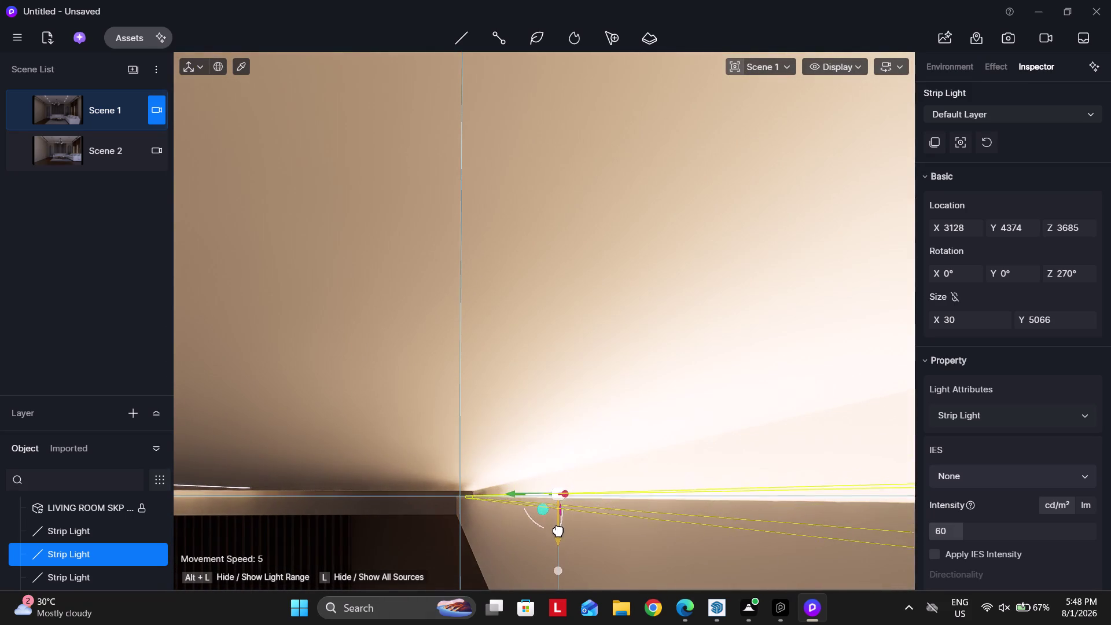
drag(558, 530, 561, 523)
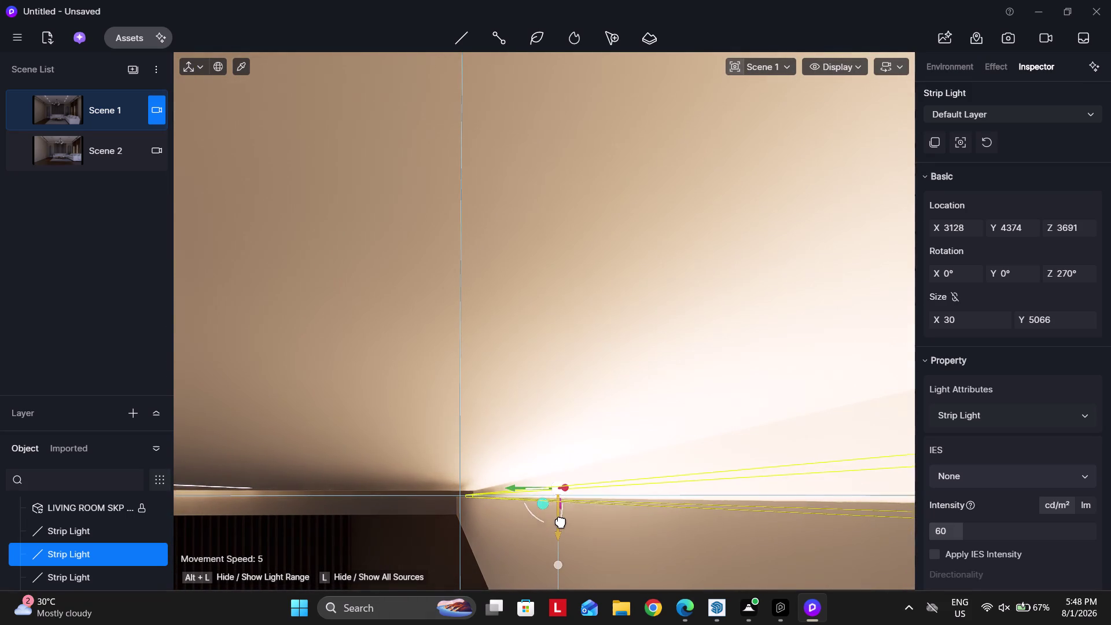
drag(561, 523, 563, 521)
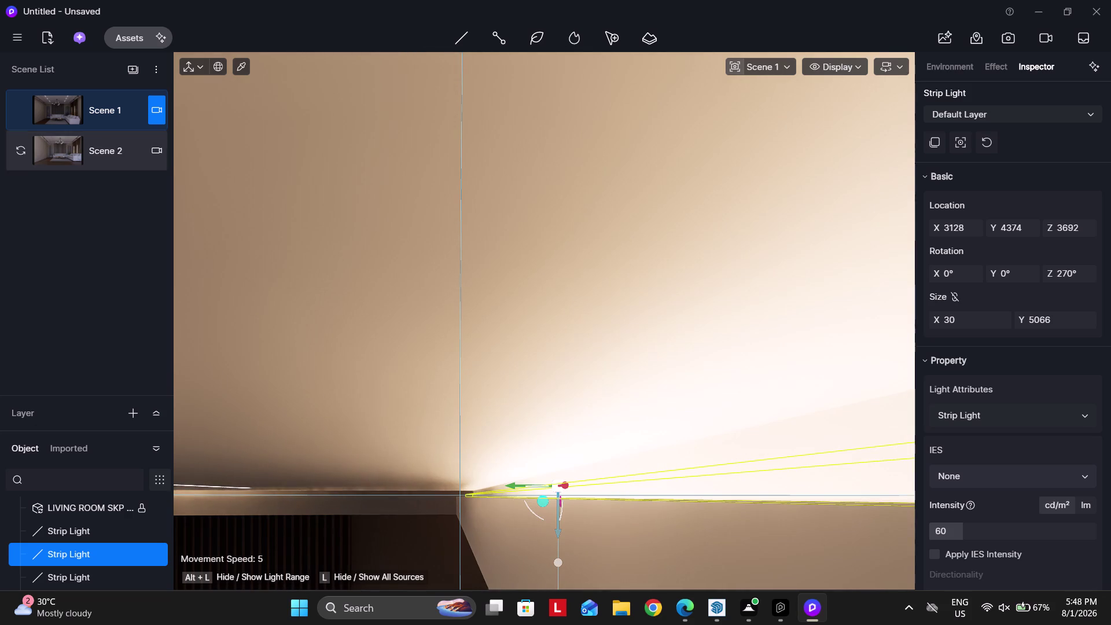
click(95, 115)
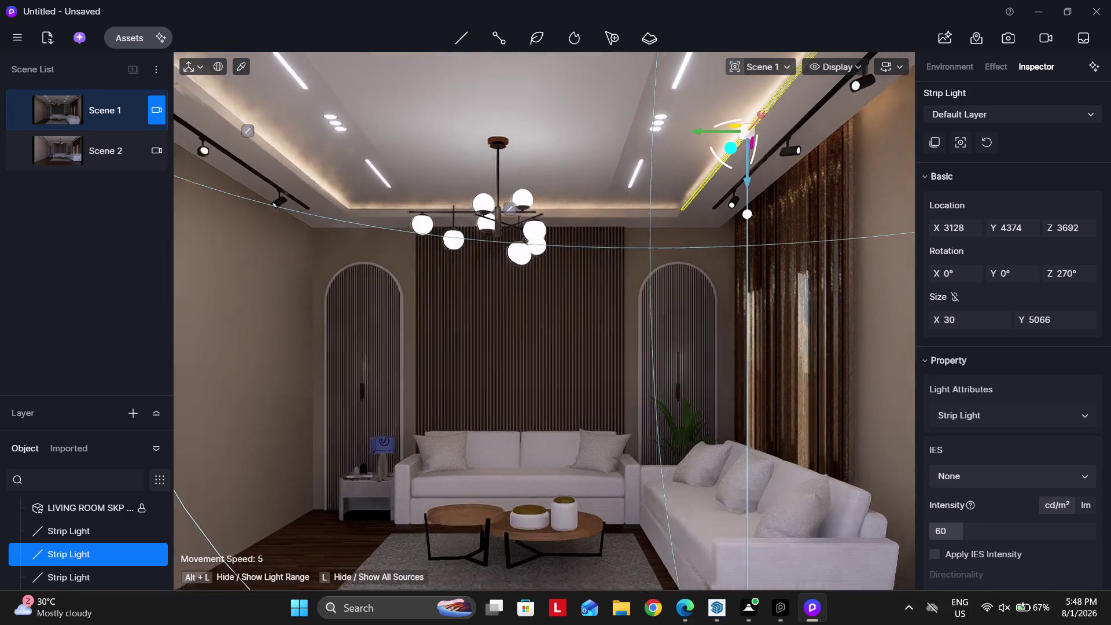
Nudge the back cove strip light into place, then pick Spotlight from the light types.
click(517, 327)
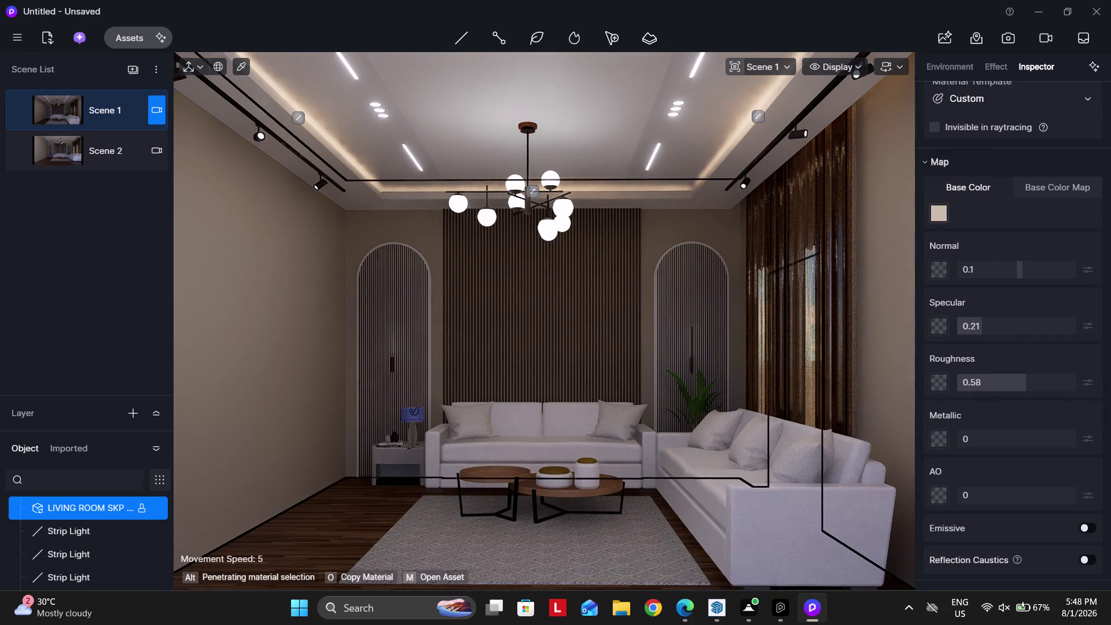
click(536, 189)
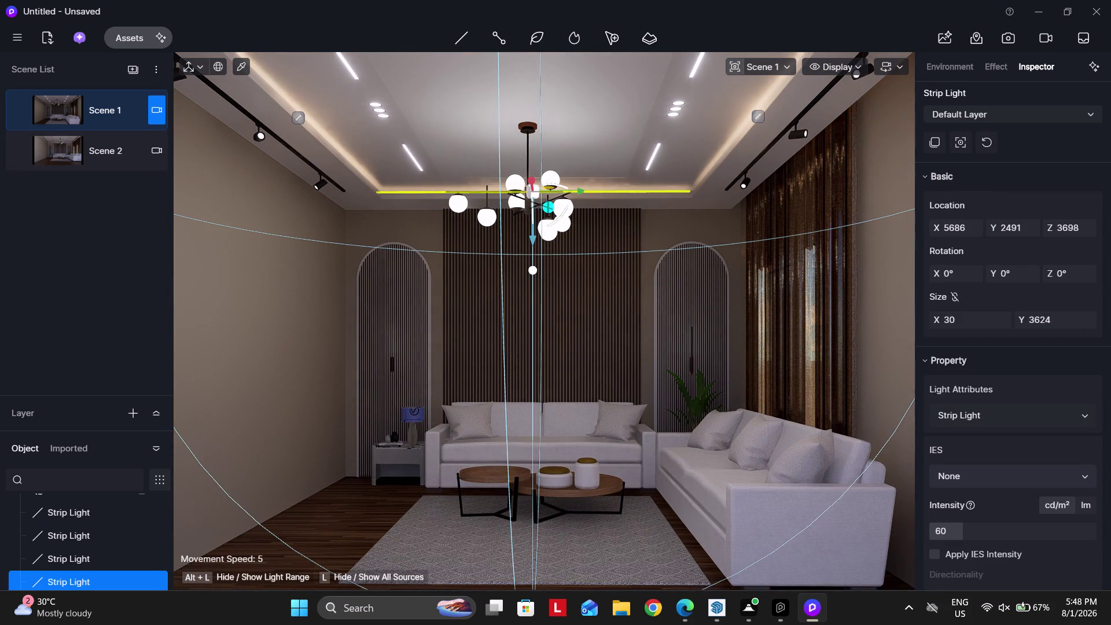
click(579, 191)
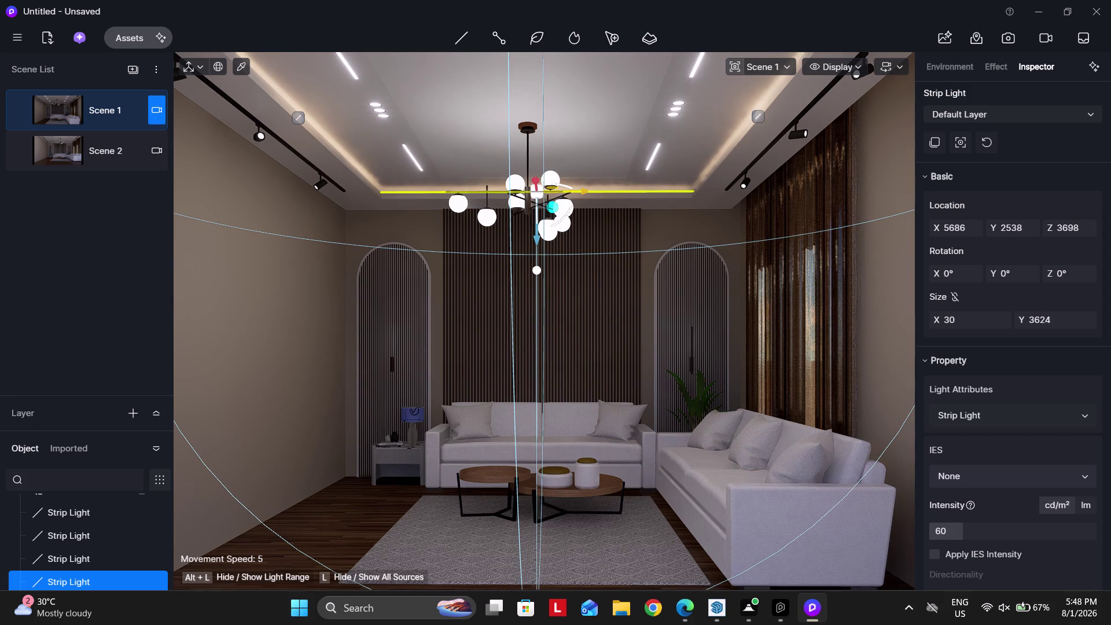
click(689, 239)
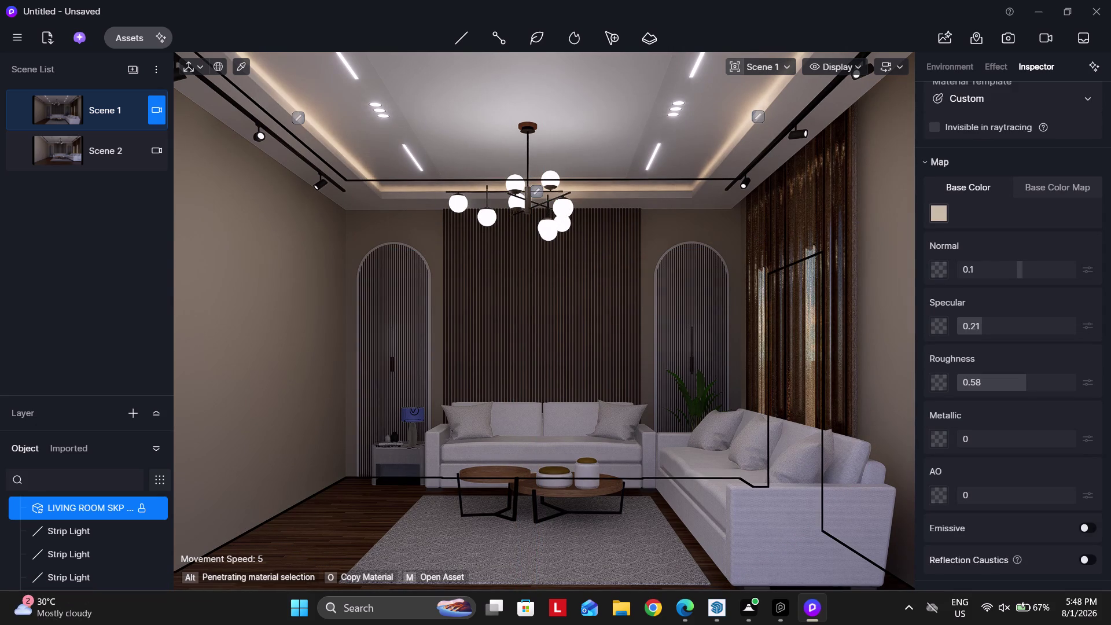
click(462, 34)
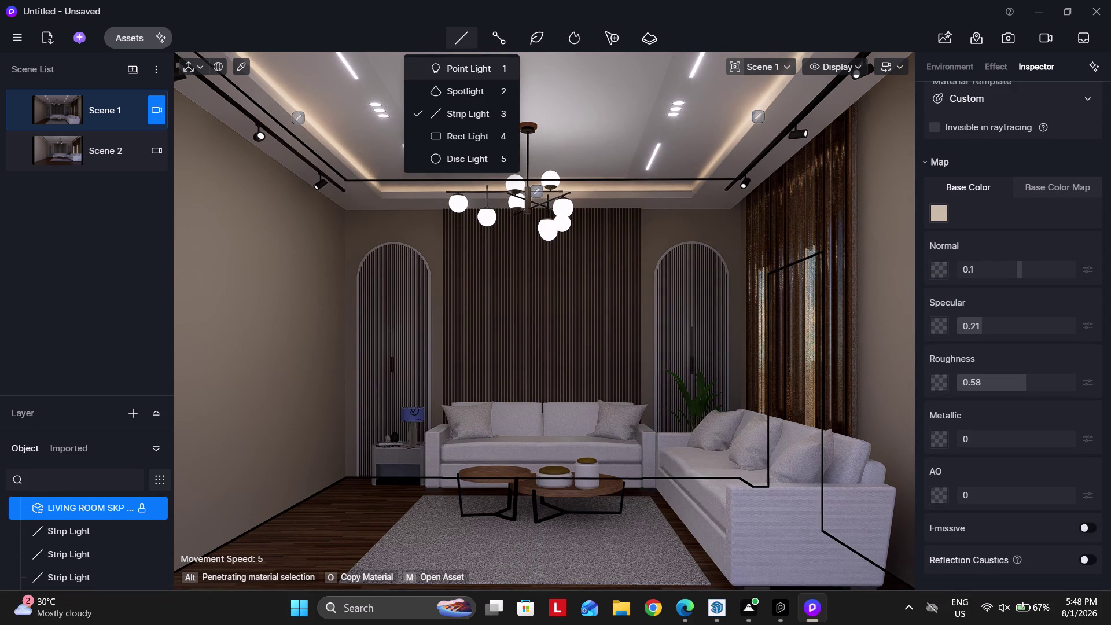
click(458, 92)
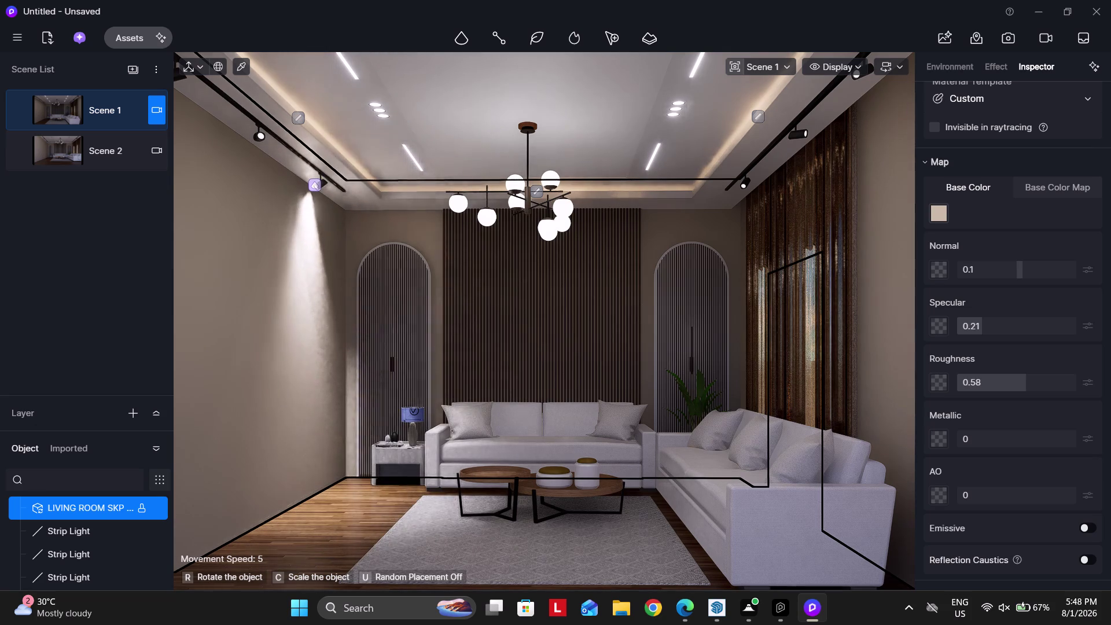